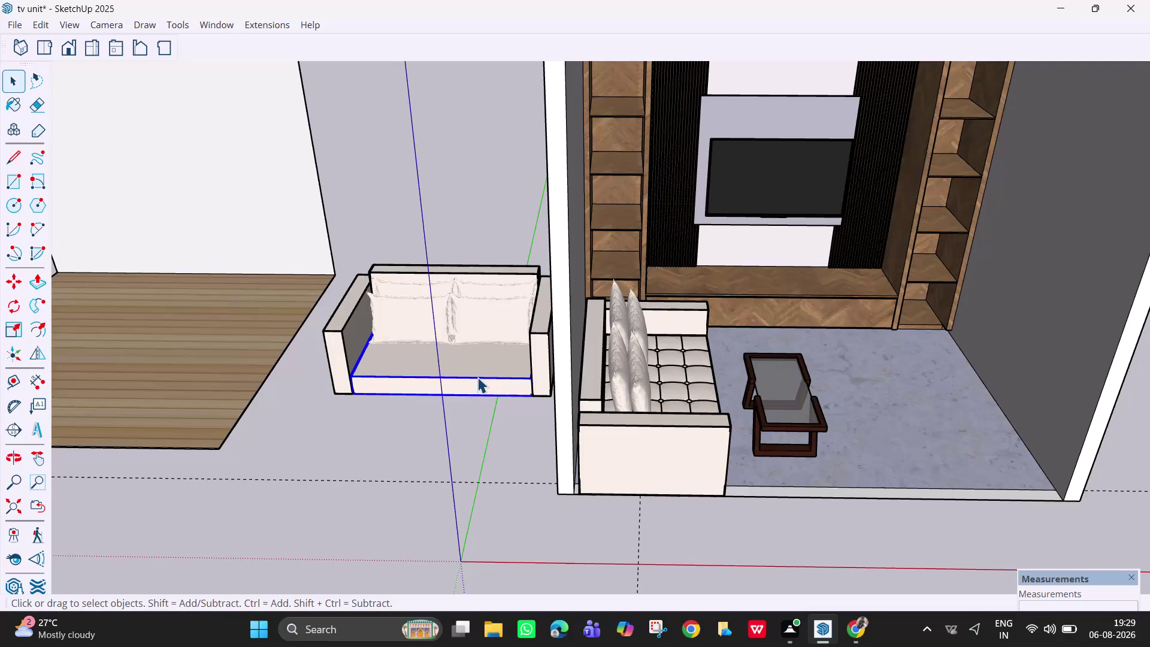
Select the whole loose loveseat group sitting outside the room.
scroll(down, 3)
middle_drag(470, 409, 502, 439)
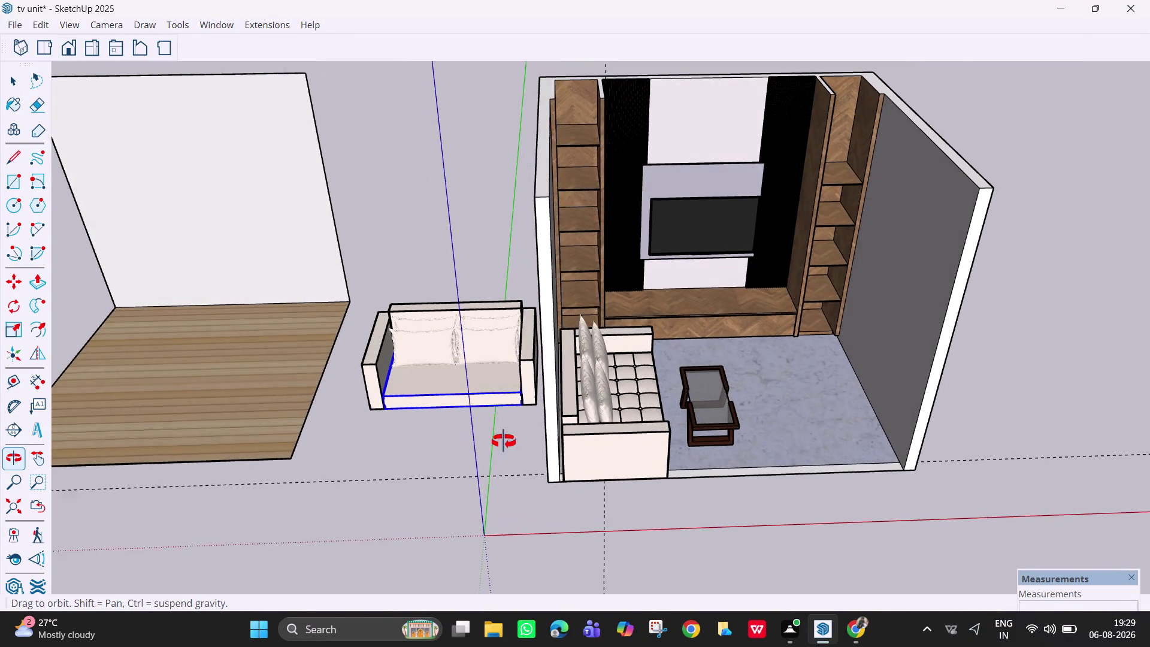
middle_drag(502, 439, 508, 445)
click(518, 435)
drag(527, 435, 365, 253)
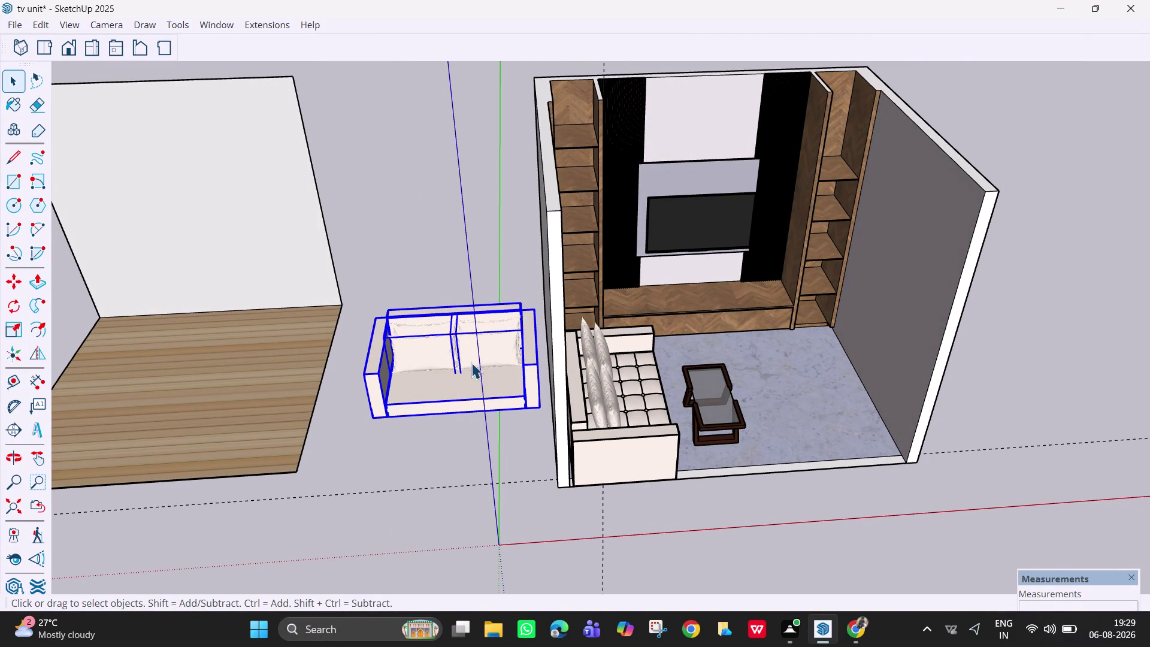
right_click(471, 360)
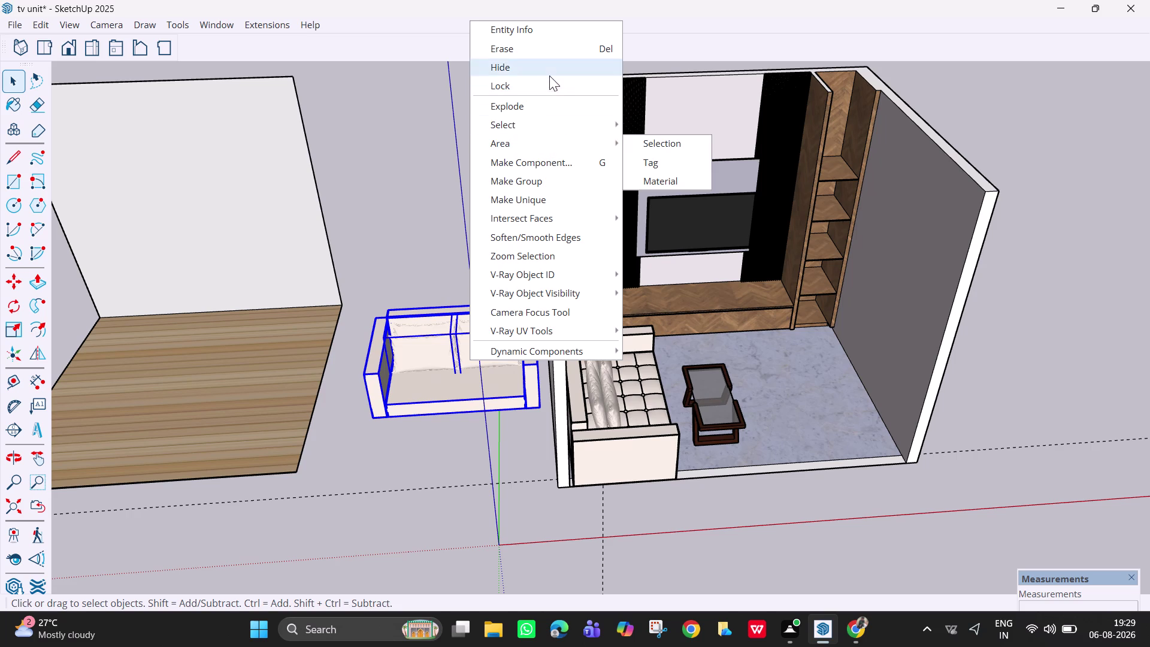
click(533, 183)
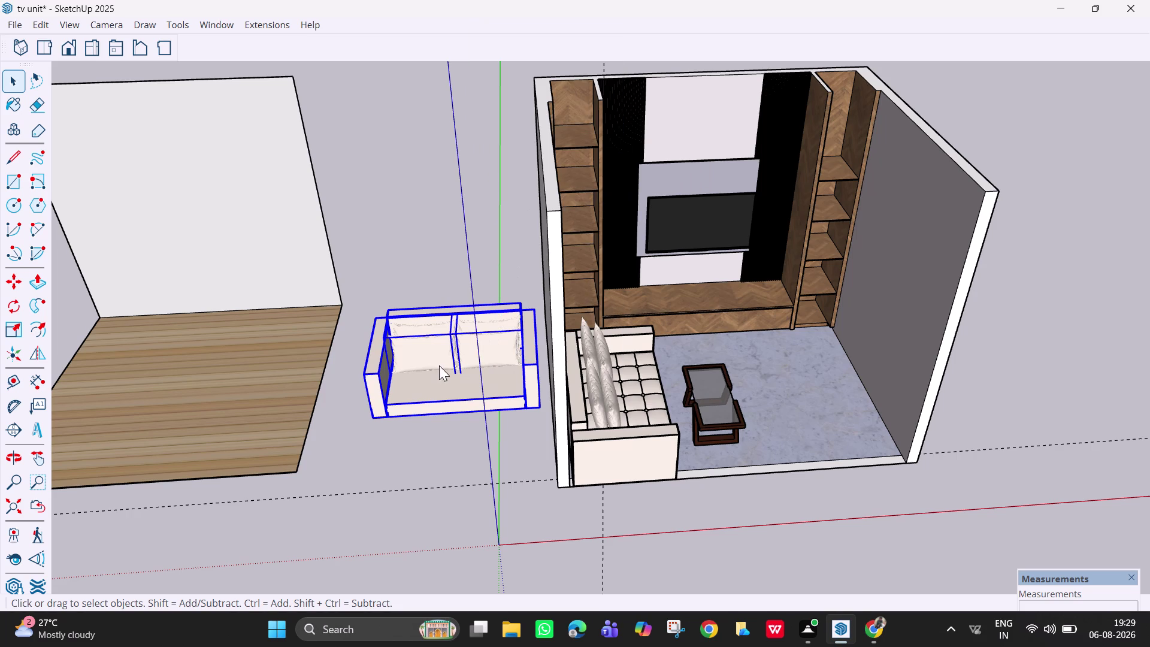
Move the selected loveseat to the front of the room model.
middle_drag(445, 381, 597, 403)
scroll(down, 3)
middle_drag(353, 413, 684, 356)
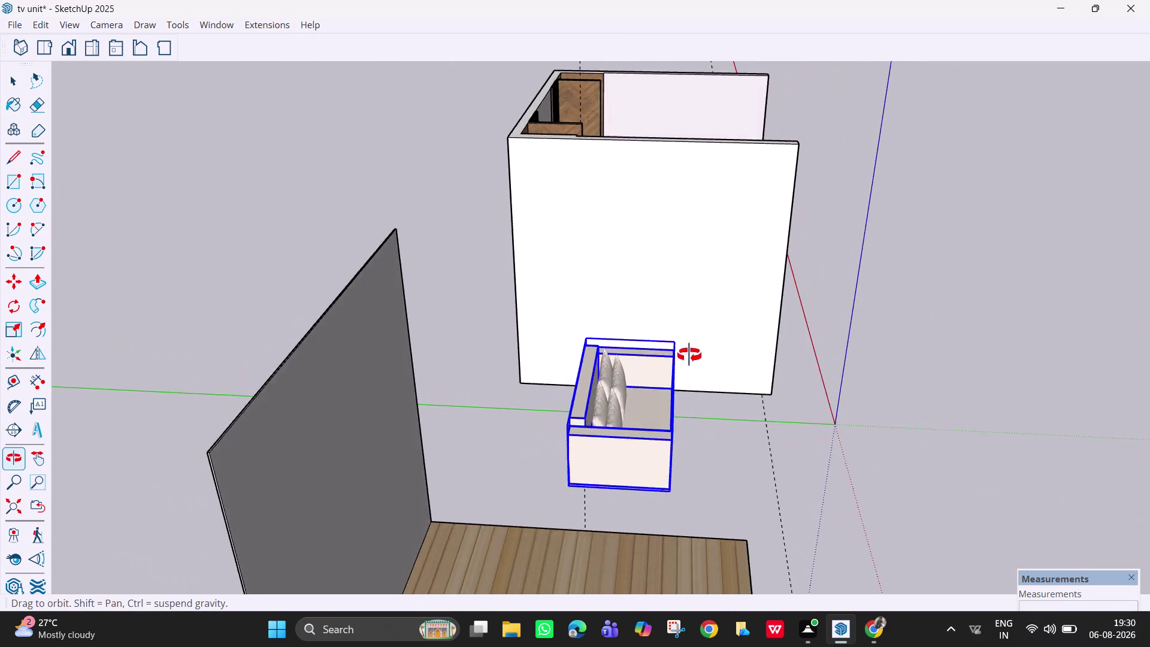
middle_drag(684, 355, 68, 396)
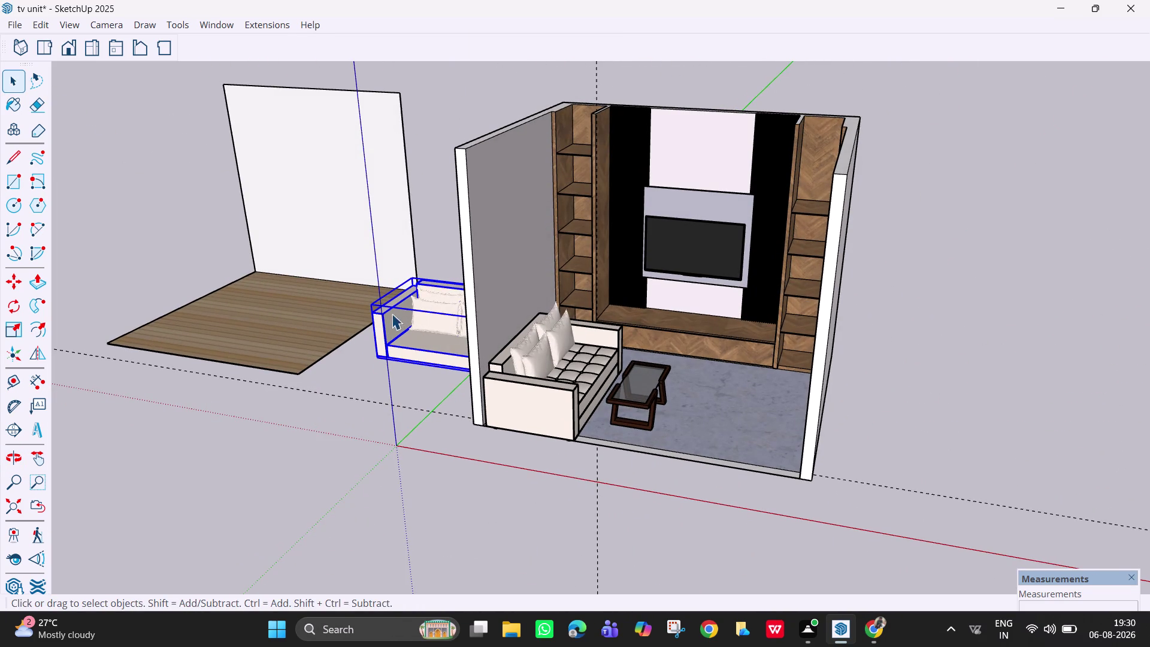
key(m)
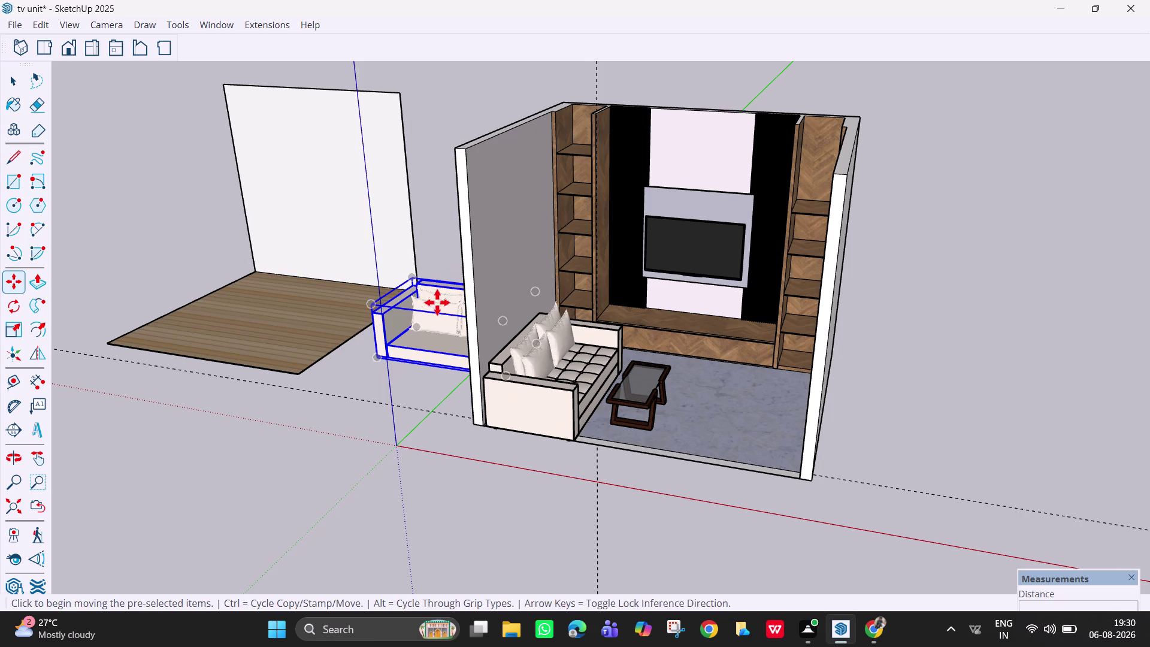
click(436, 316)
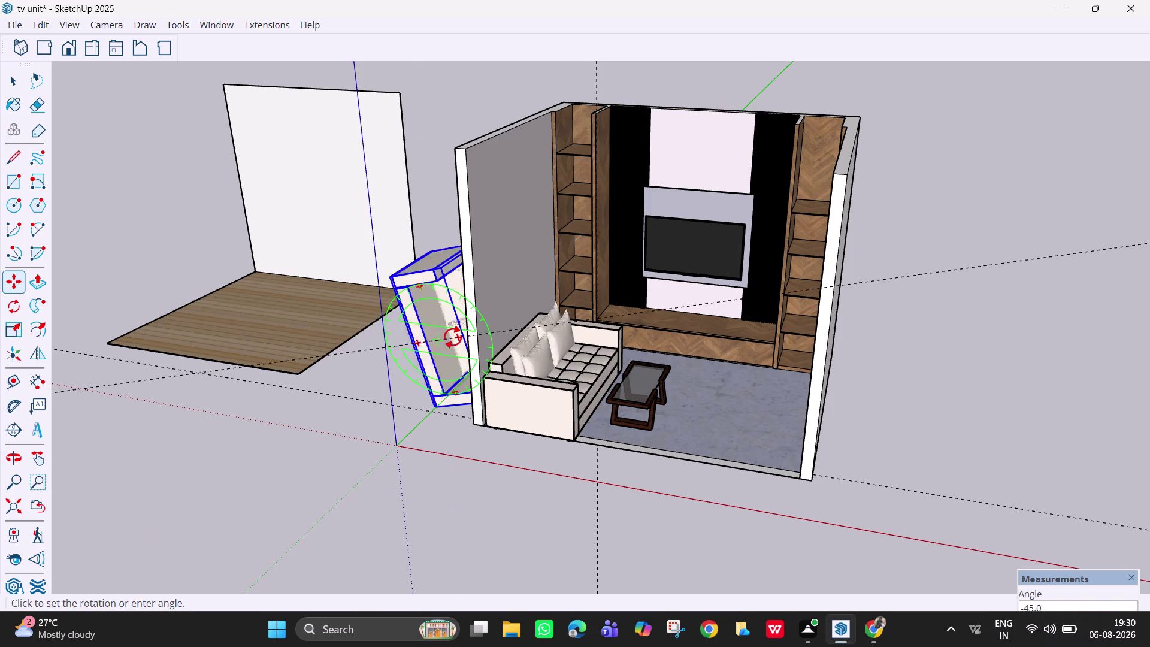
key(Escape)
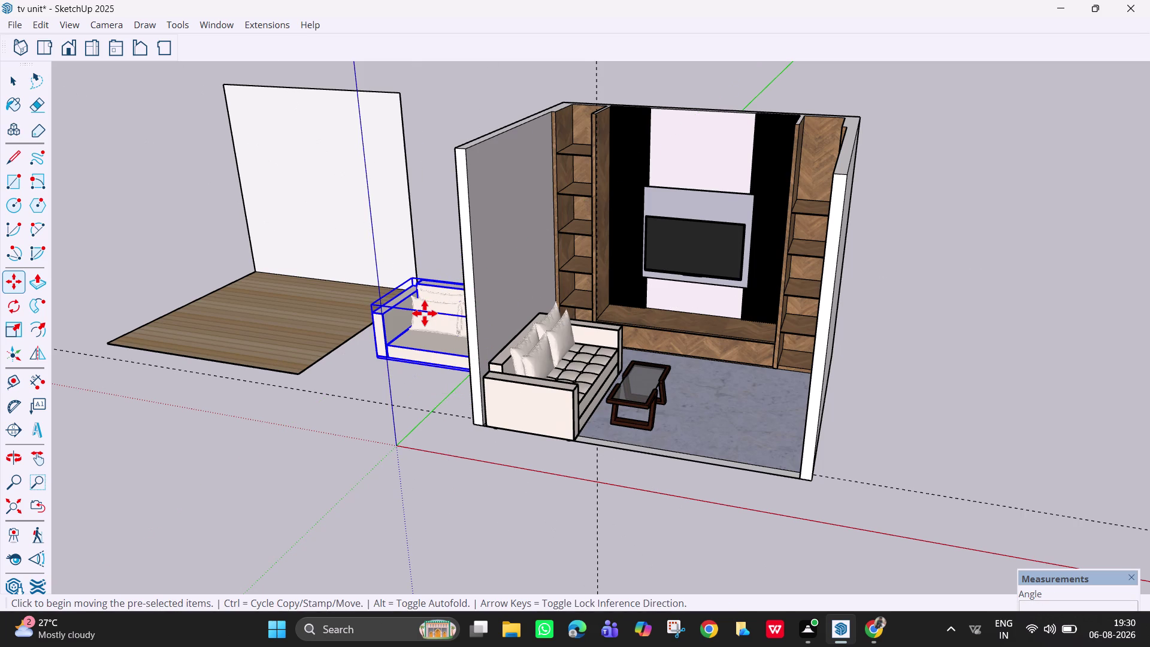
click(424, 346)
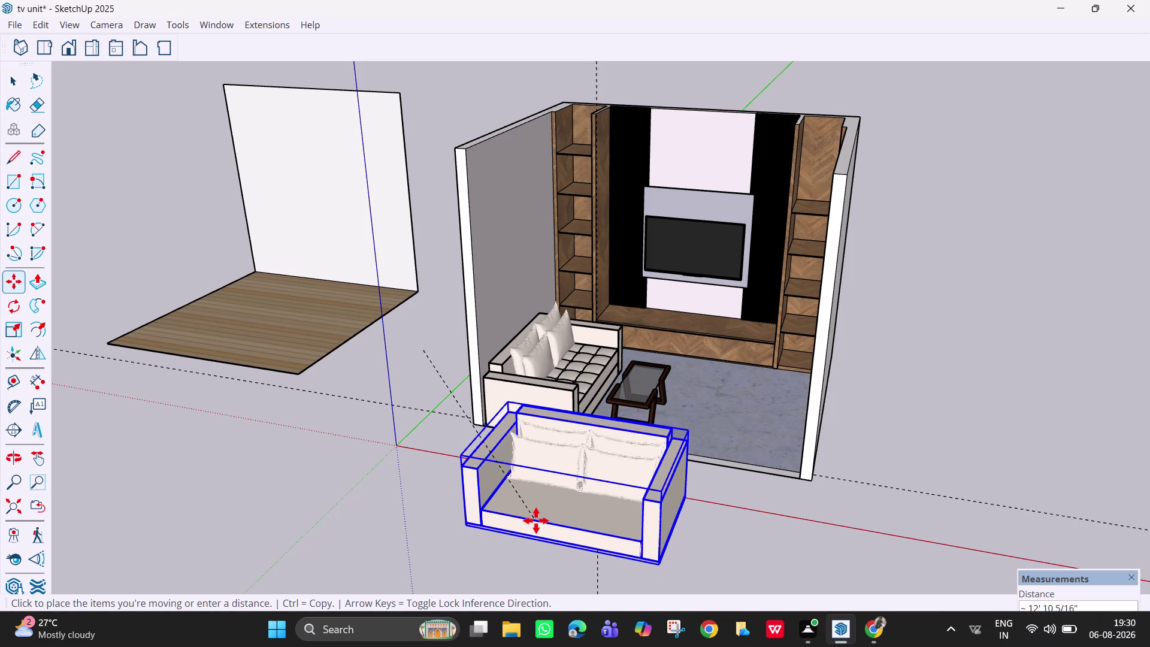
drag(557, 509, 578, 490)
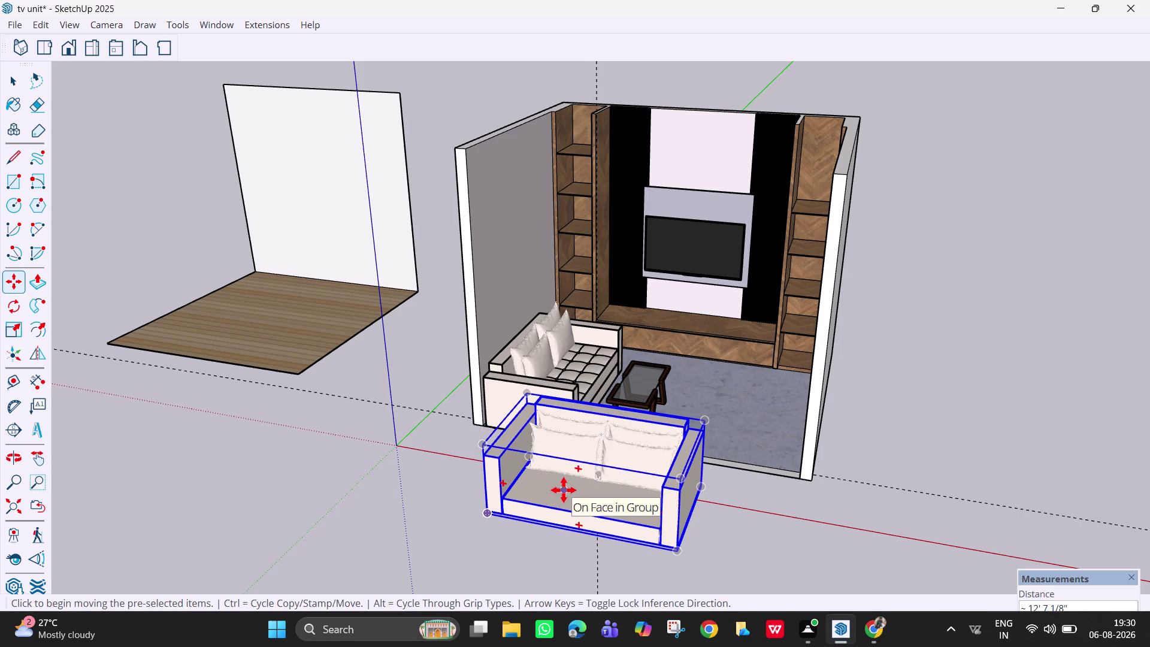
Rotate the loveseat 90° about its corner, locked to the floor plane.
key(q)
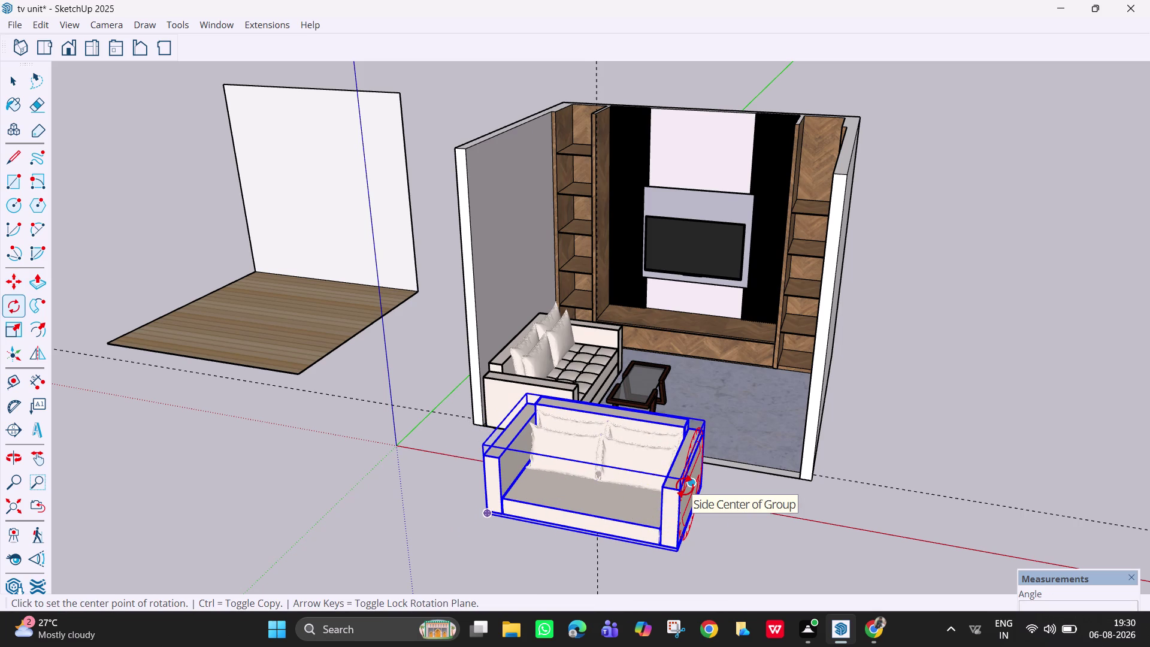
key(Left)
key(Down)
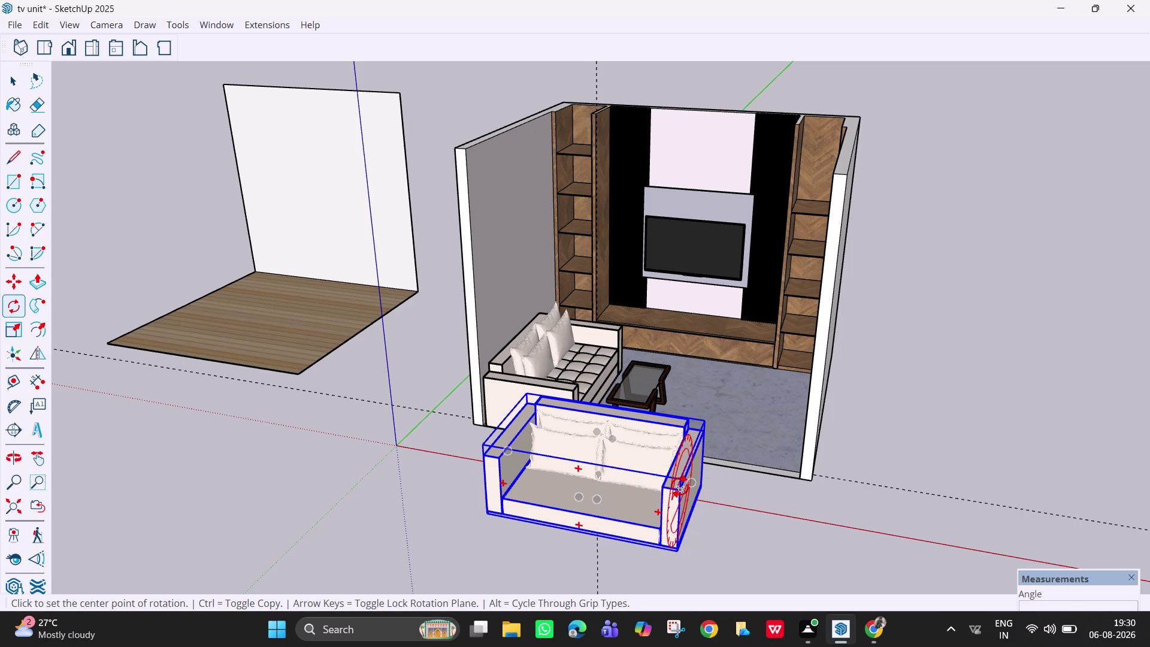
key(Up)
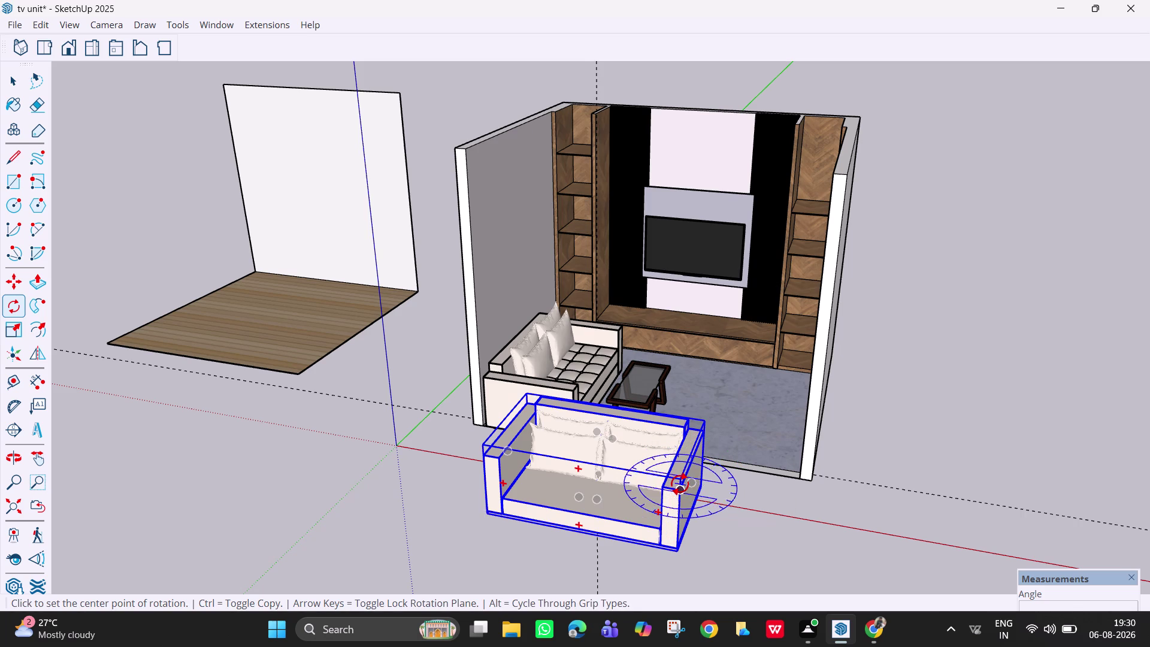
click(680, 484)
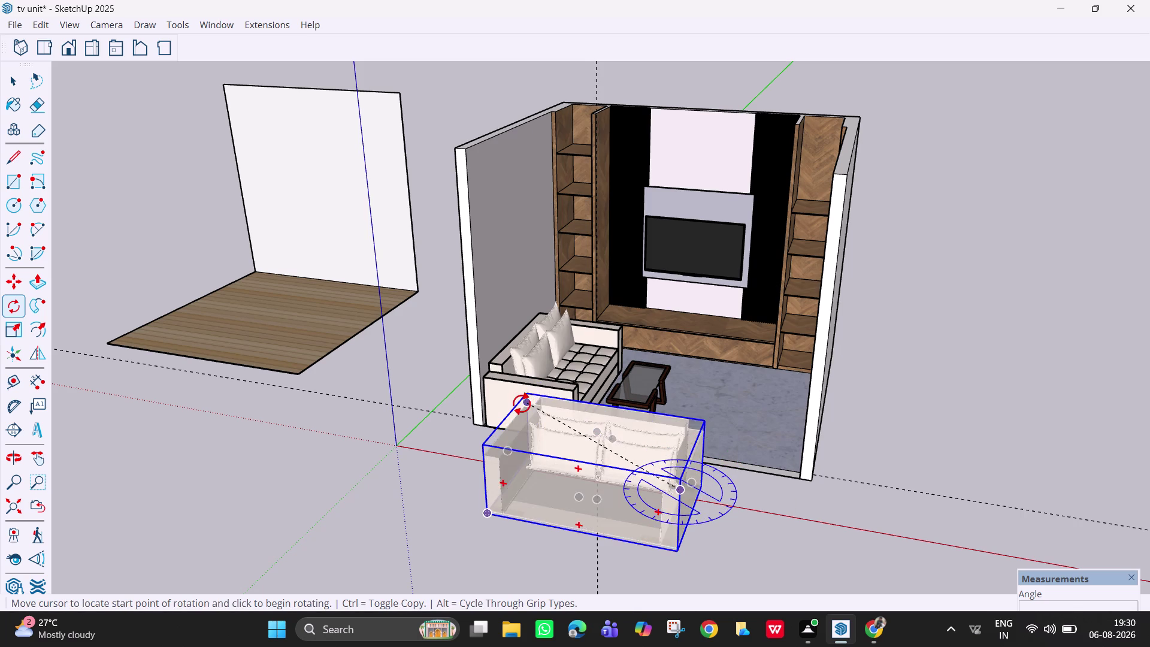
click(526, 399)
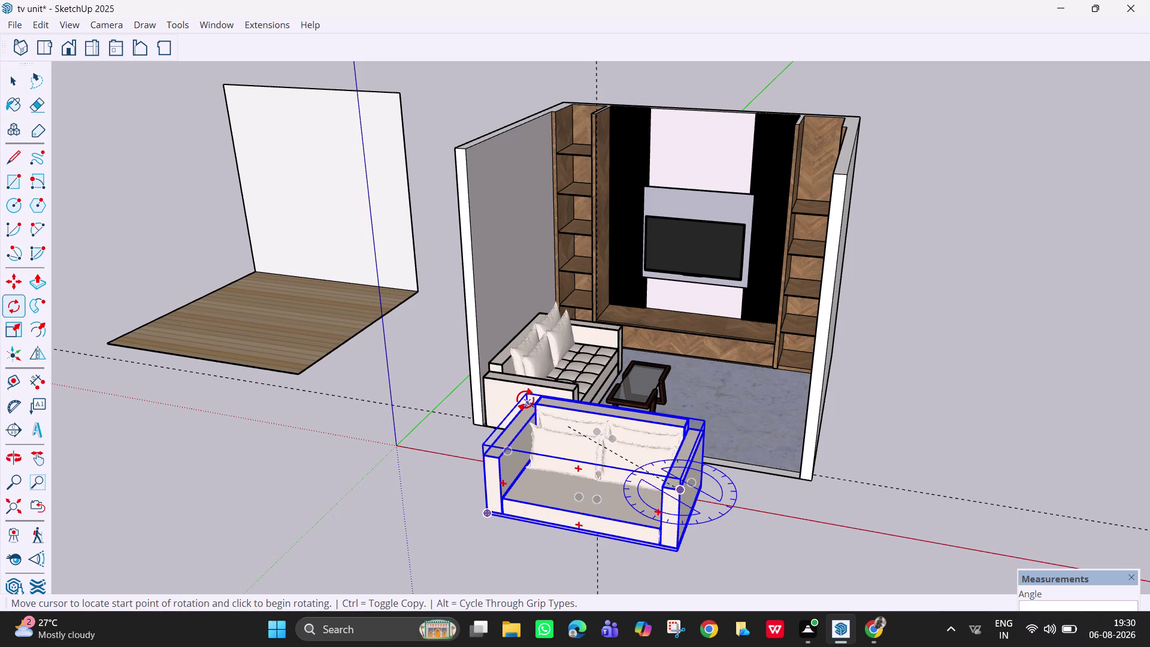
text(90)
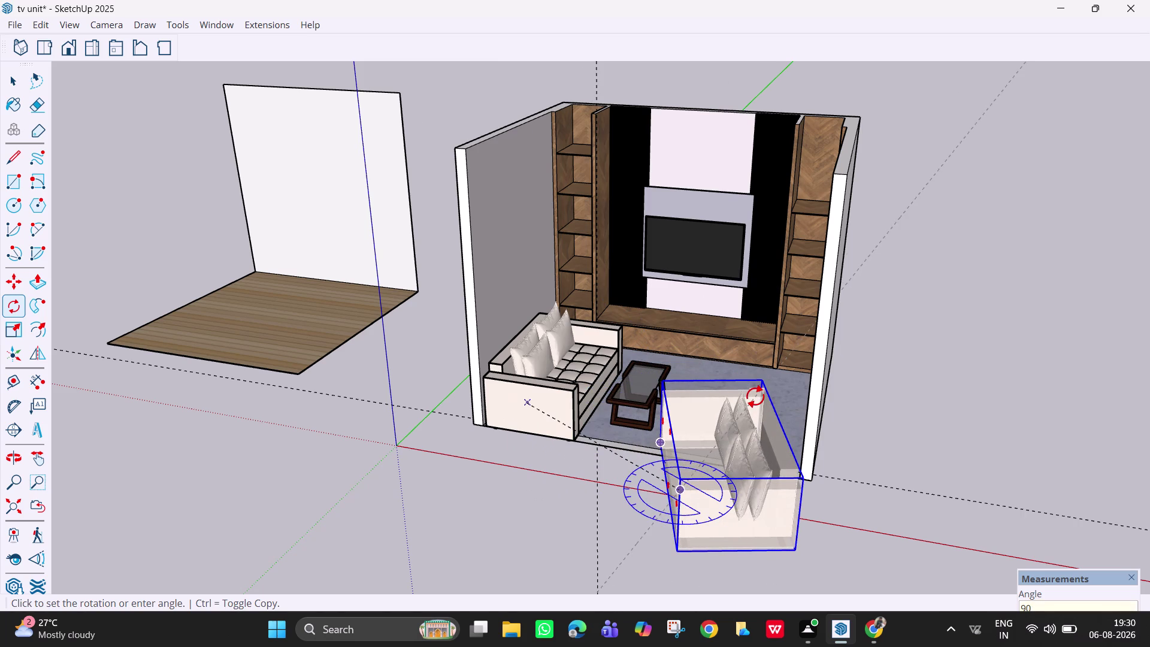
key(Return)
scroll(down, 3)
middle_drag(790, 443, 840, 470)
key(Escape)
middle_drag(757, 436, 785, 537)
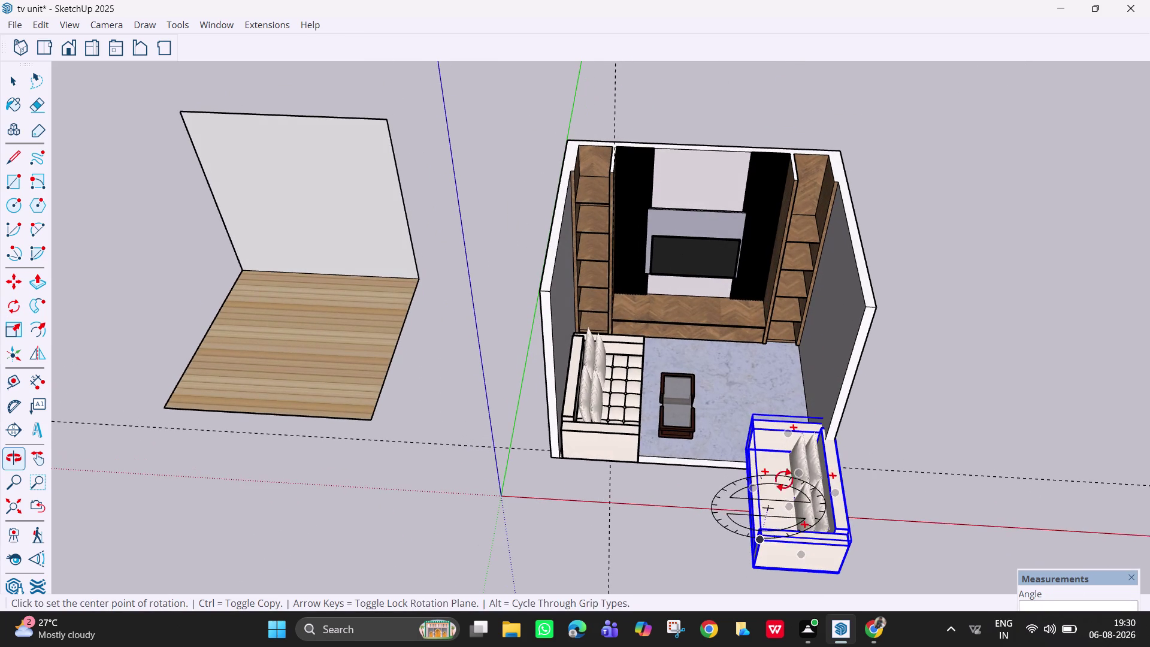
Move the turned loveseat inside the room near the right wall.
key(space)
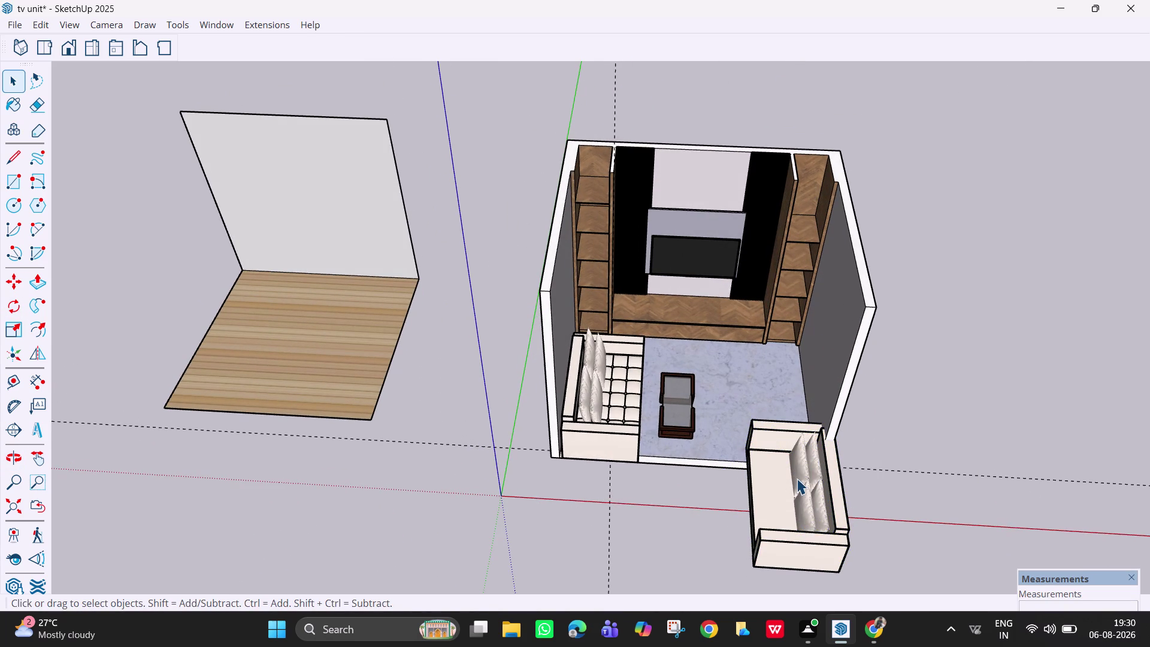
click(797, 478)
key(m)
middle_drag(827, 437, 729, 426)
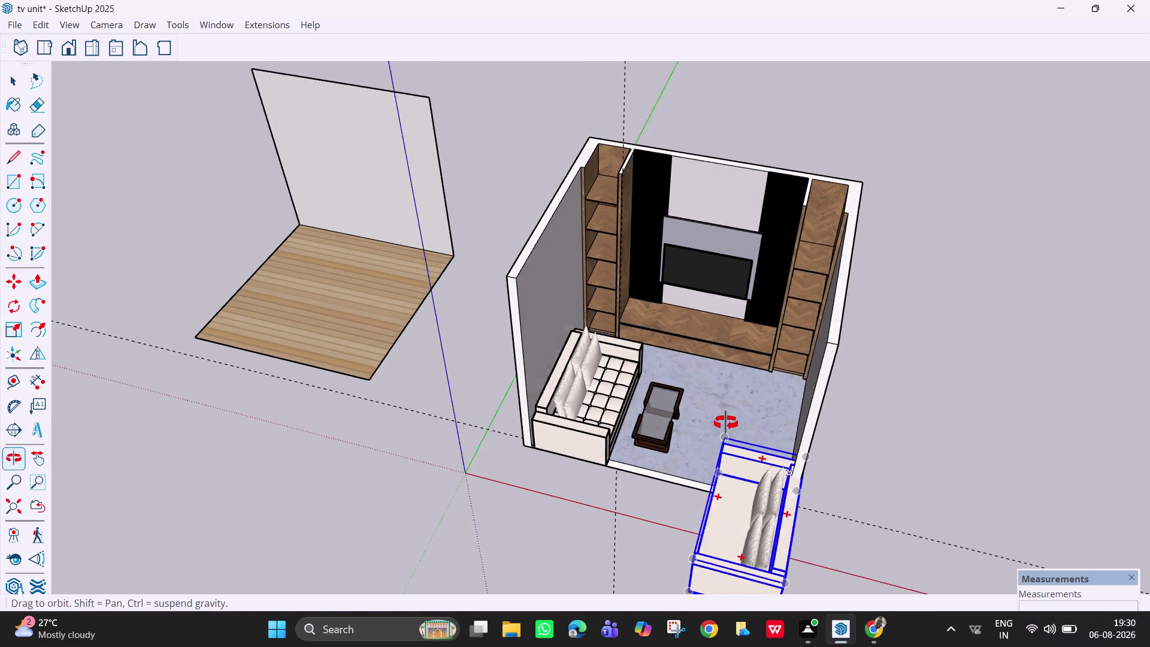
middle_drag(730, 426, 718, 417)
click(793, 464)
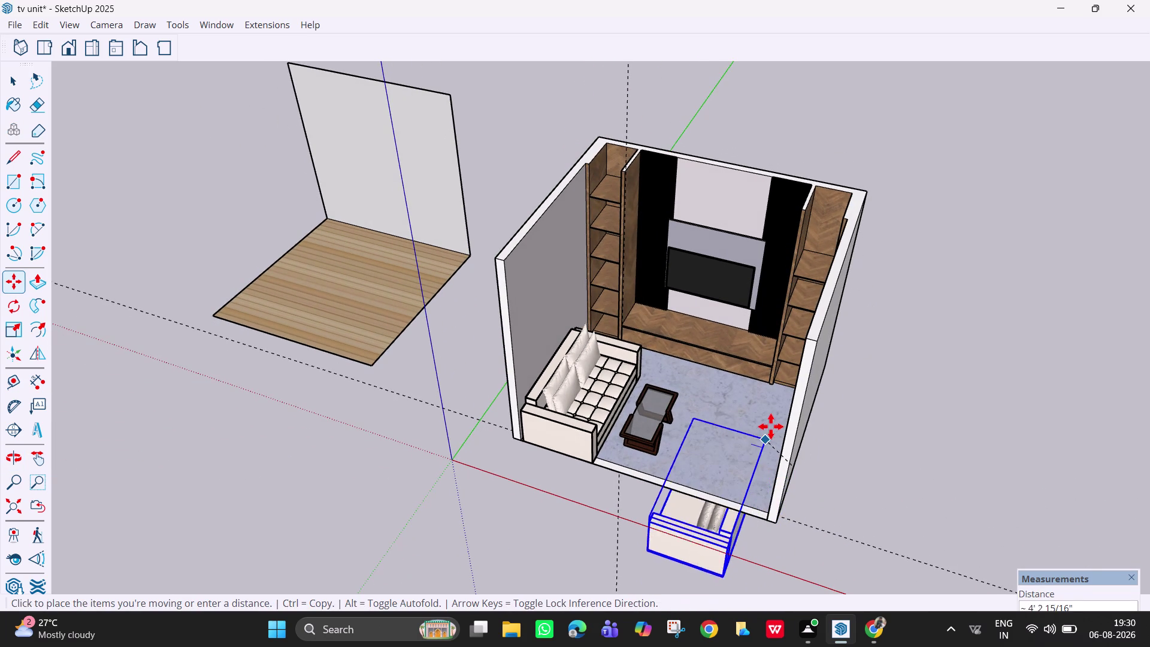
middle_drag(802, 389, 875, 407)
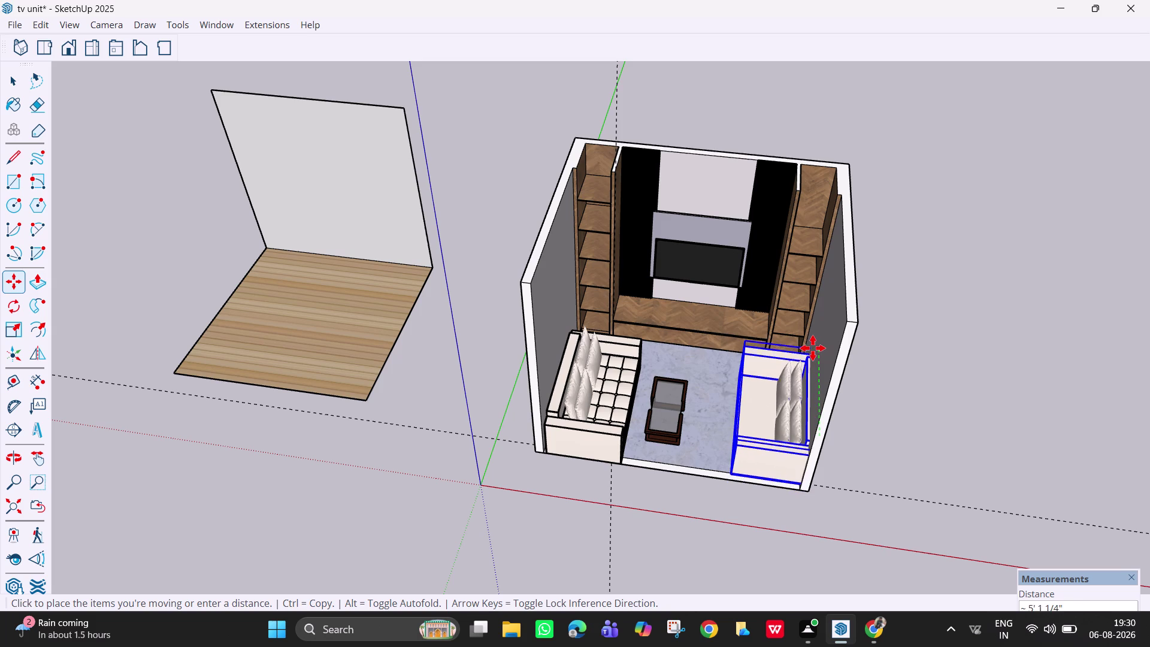
click(813, 348)
Nudge the loveseat snug against the right wall and check its placement.
scroll(up, 3)
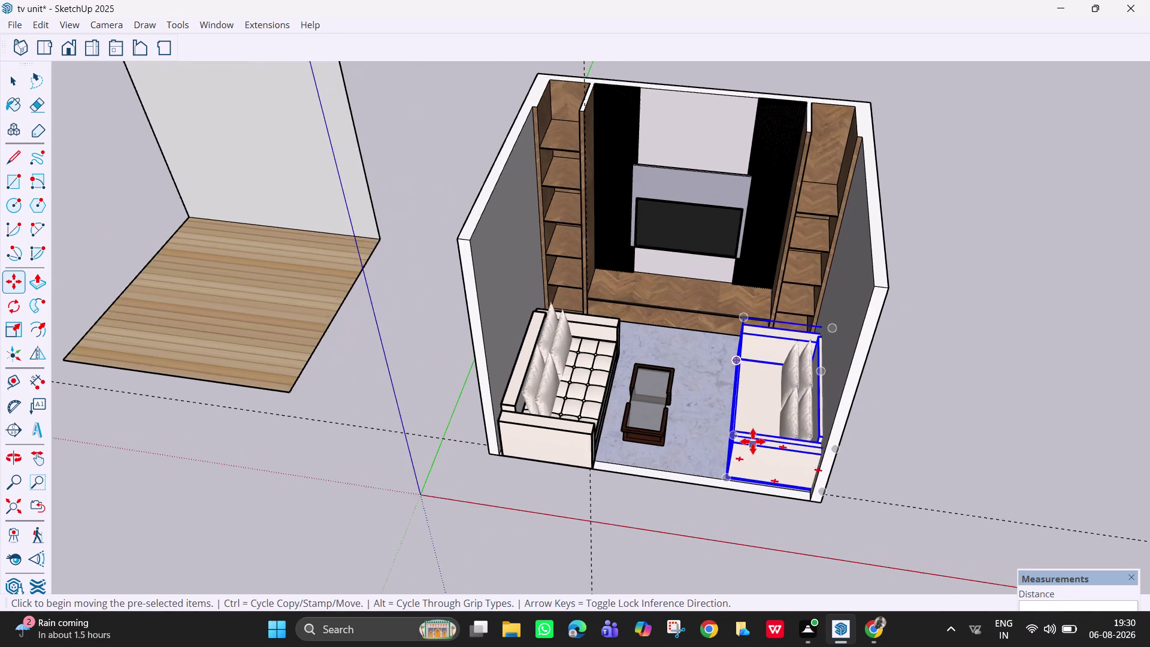
scroll(up, 3)
scroll(up, 3)
middle_drag(756, 431, 872, 393)
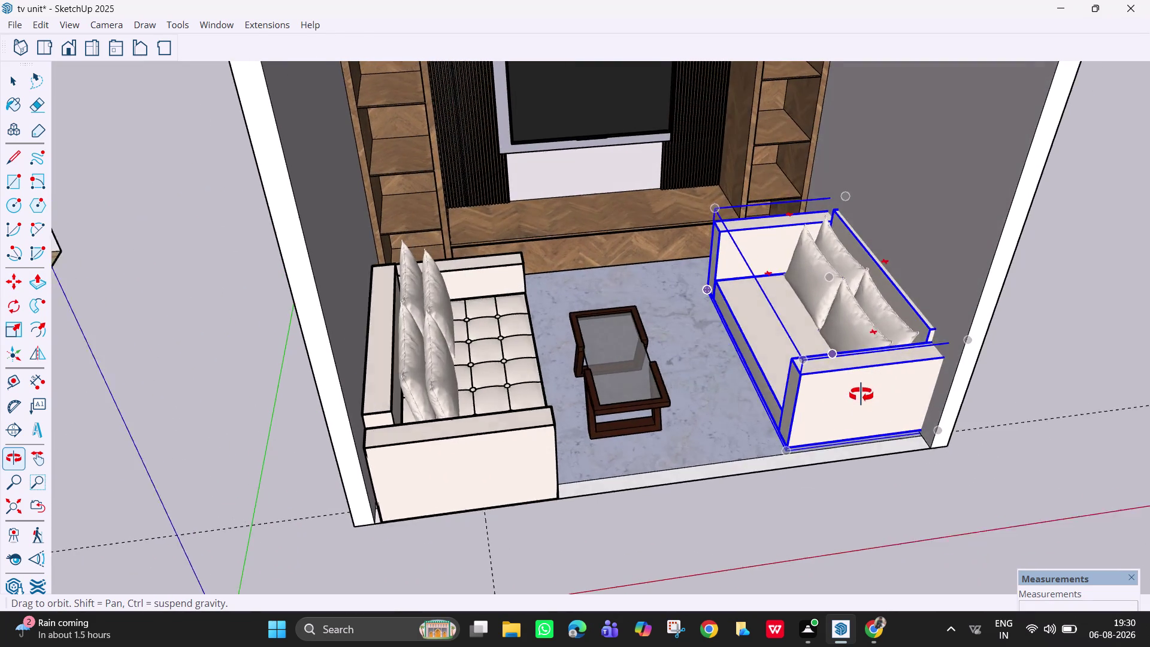
middle_drag(872, 394, 814, 391)
click(947, 387)
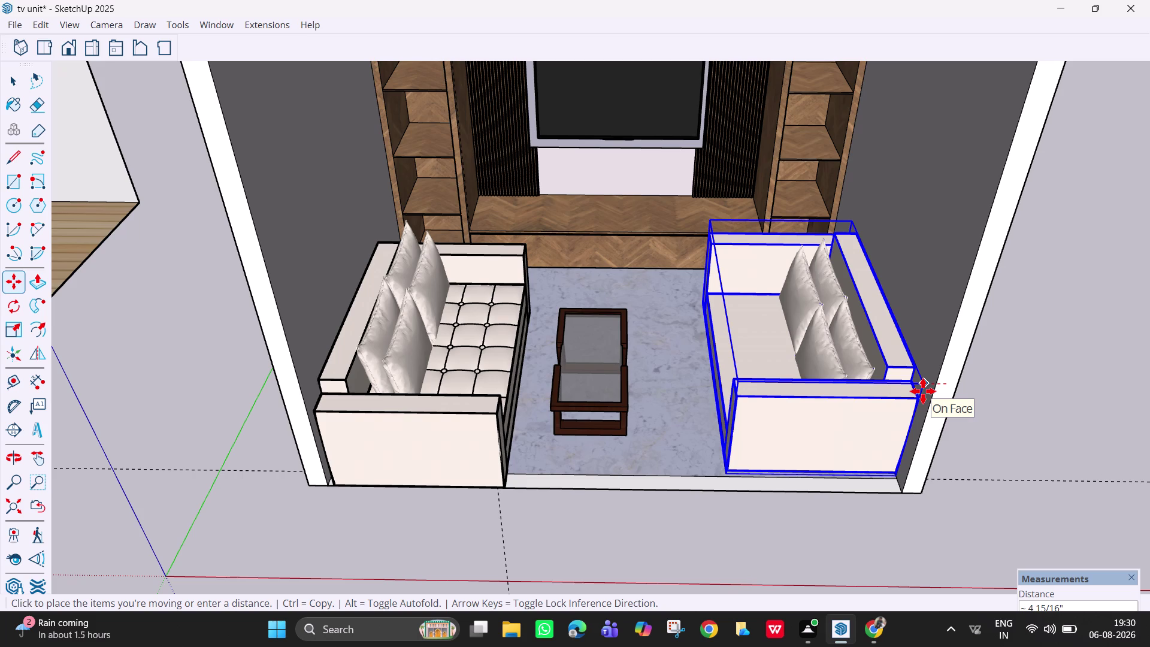
click(917, 378)
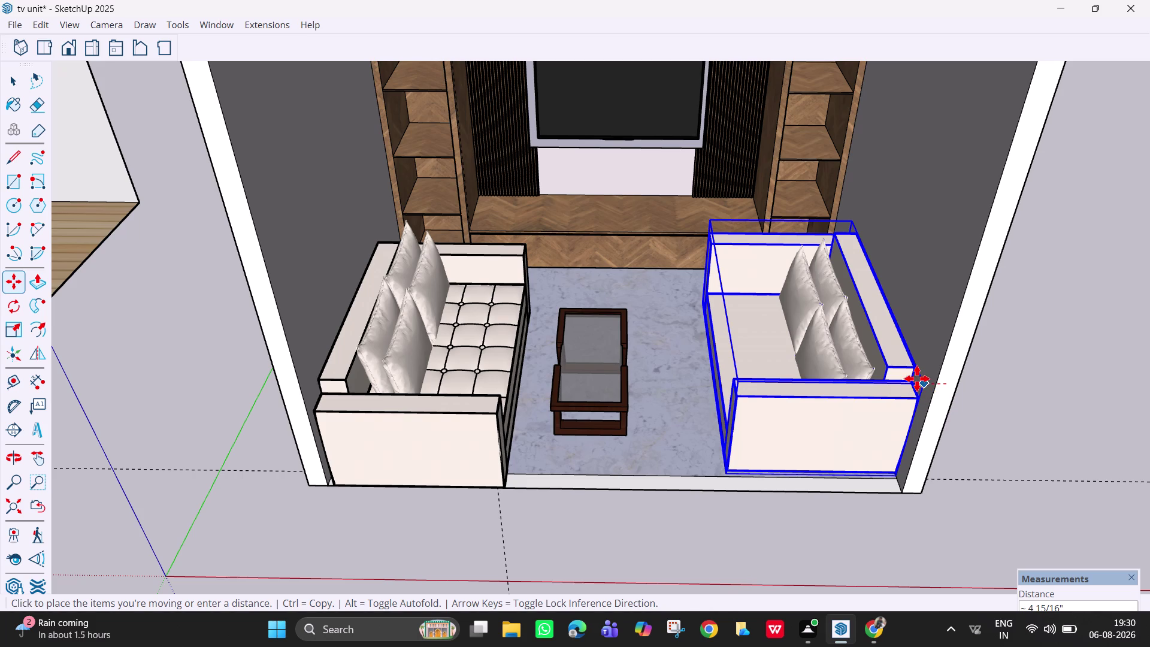
scroll(down, 3)
middle_drag(794, 402, 836, 407)
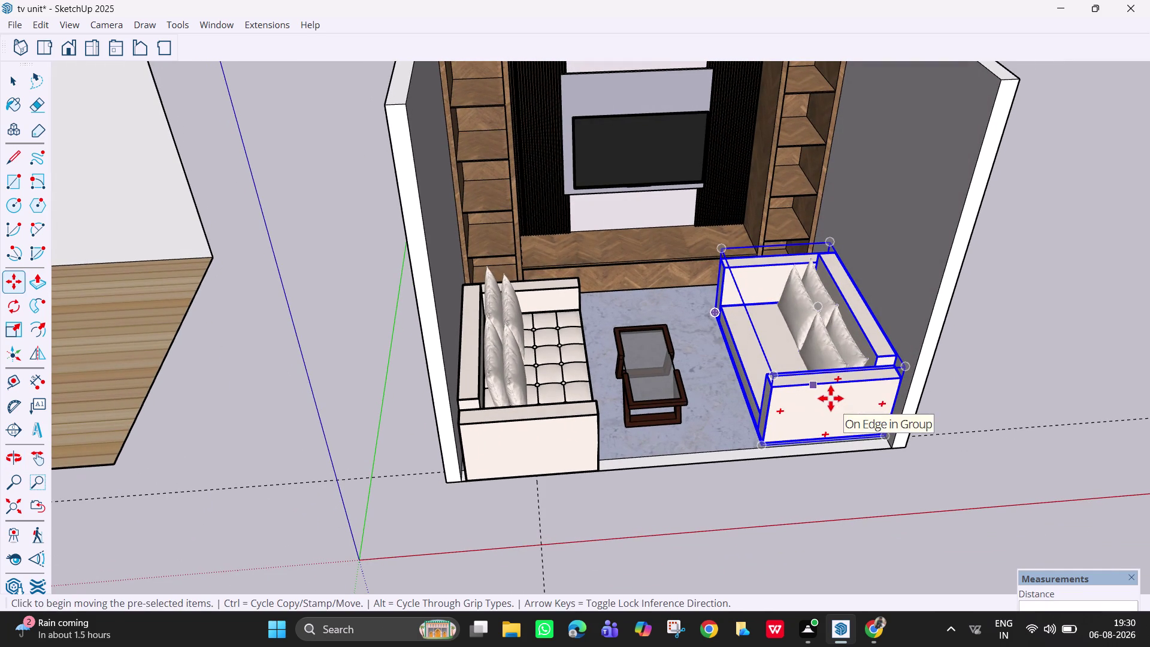
Scale the right sofa down uniformly to about 0.78.
key(s)
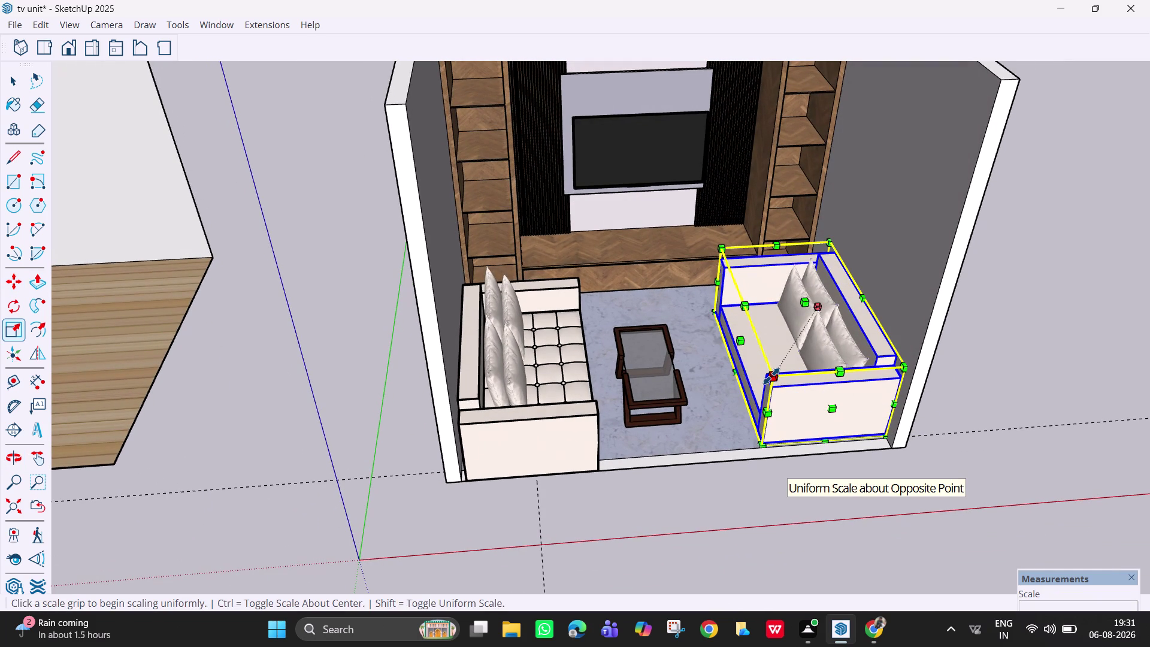
middle_drag(755, 374, 808, 395)
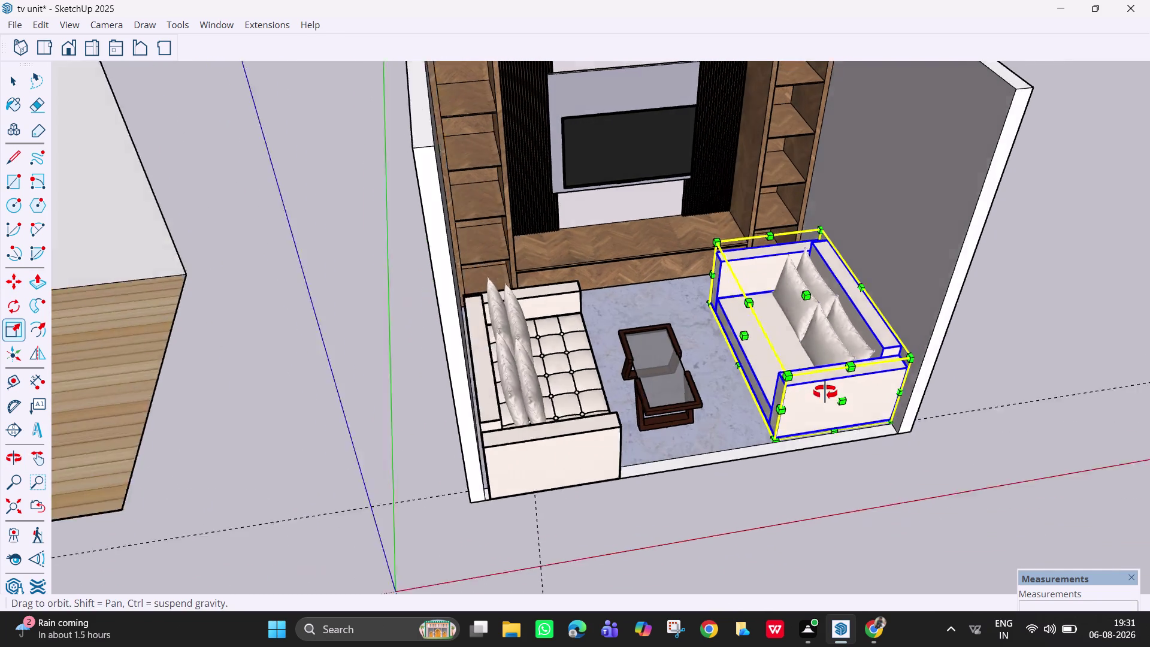
middle_drag(808, 396, 852, 383)
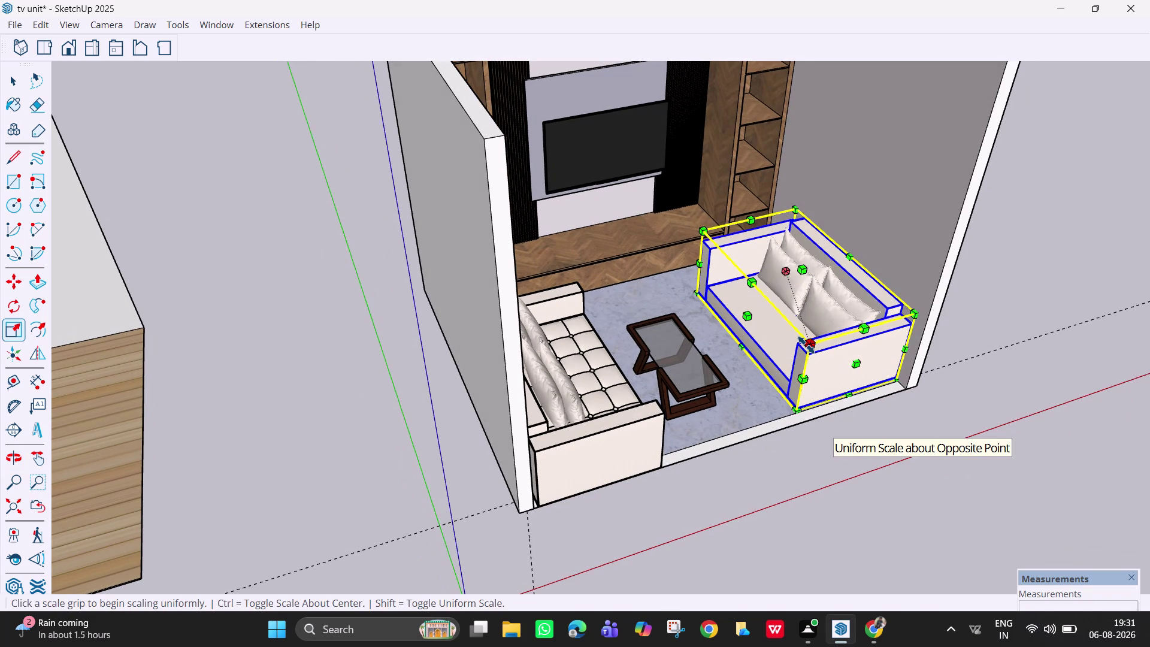
middle_drag(768, 359, 792, 373)
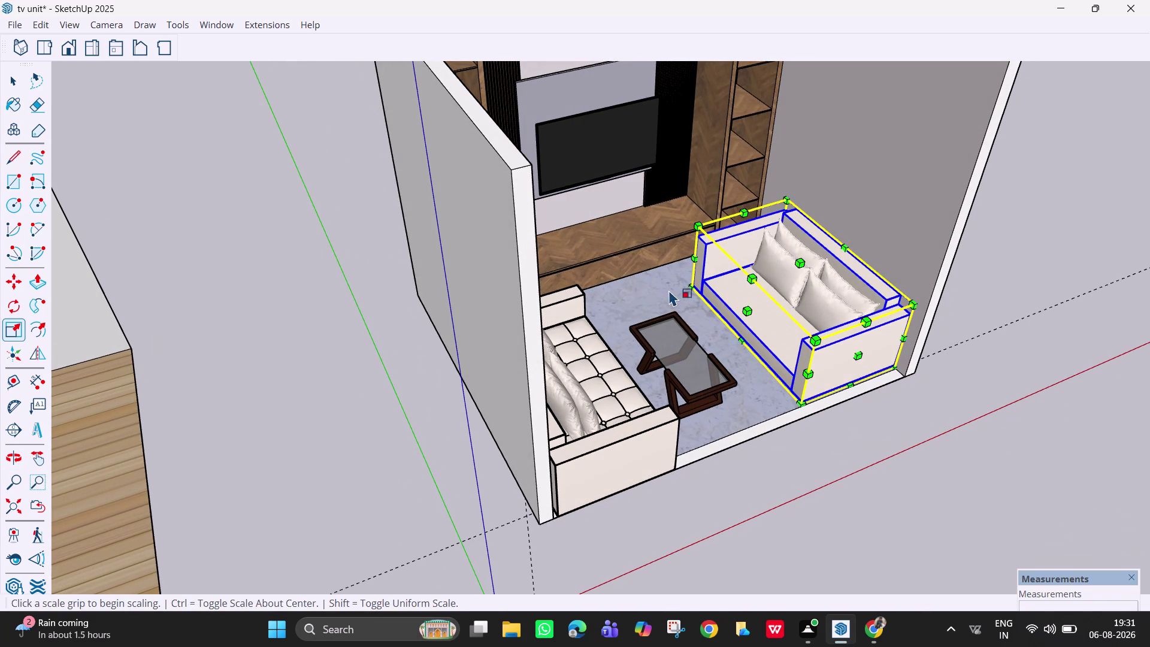
drag(688, 288, 712, 288)
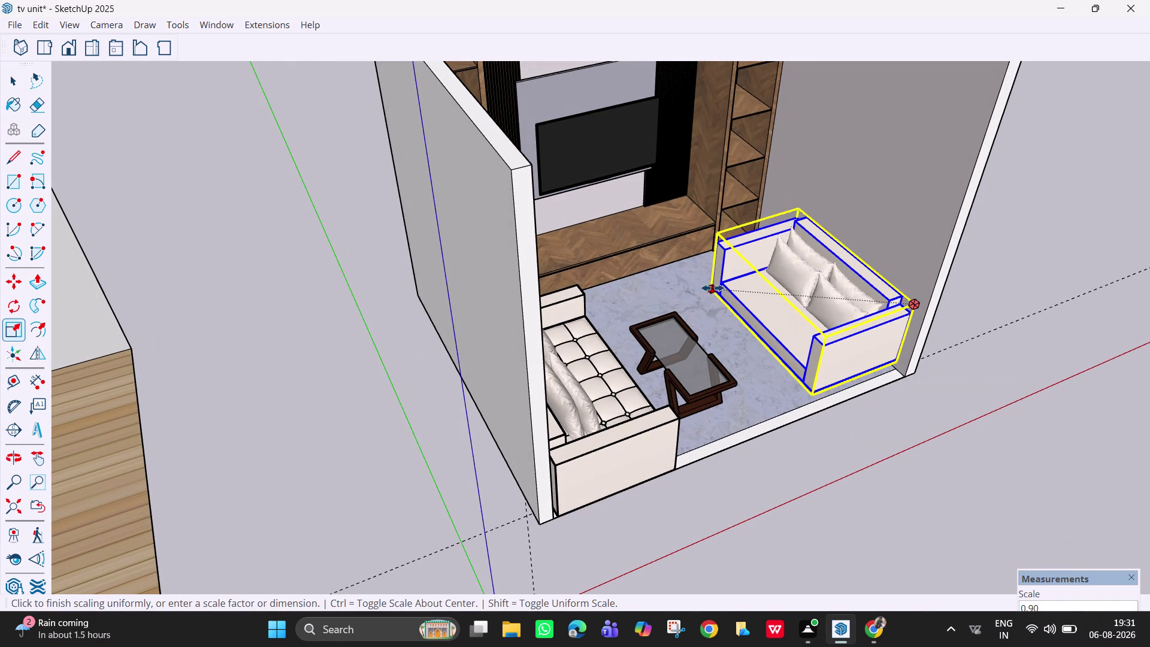
drag(712, 288, 735, 293)
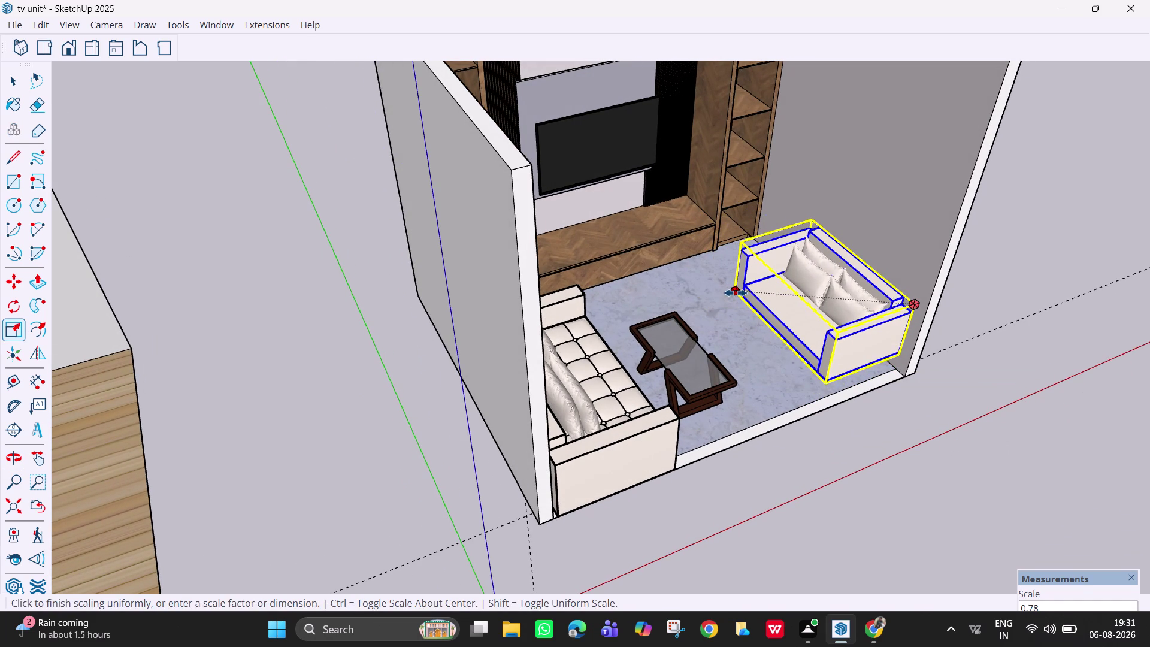
key(space)
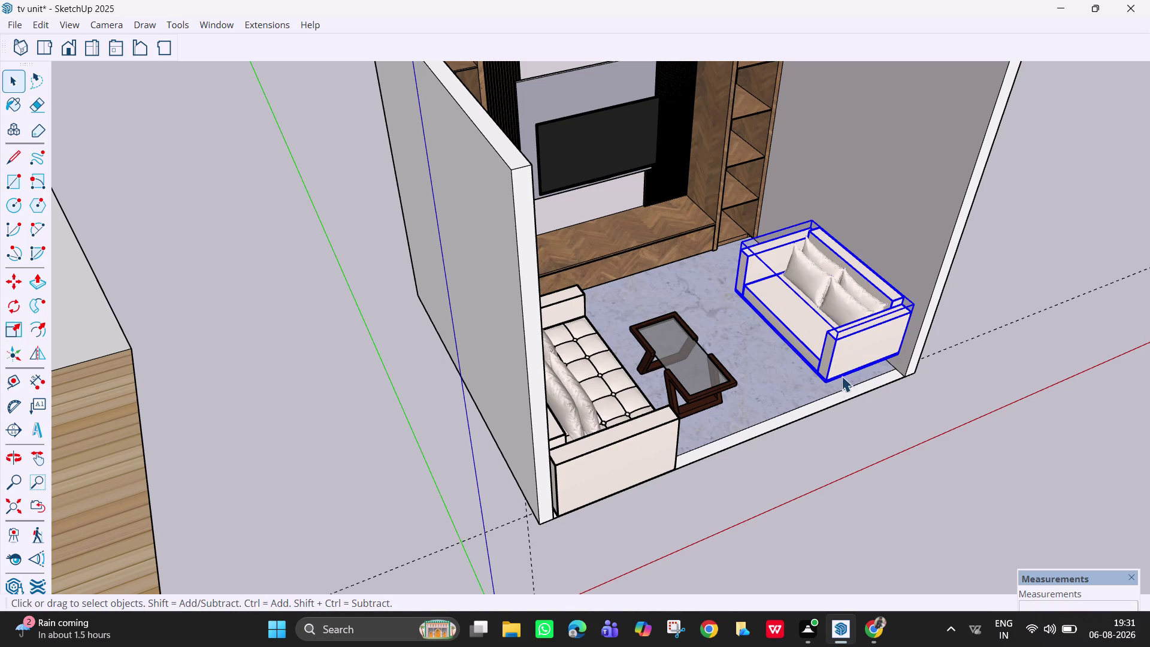
Slide the scaled sofa into the corner against the right wall.
key(m)
drag(871, 360, 877, 363)
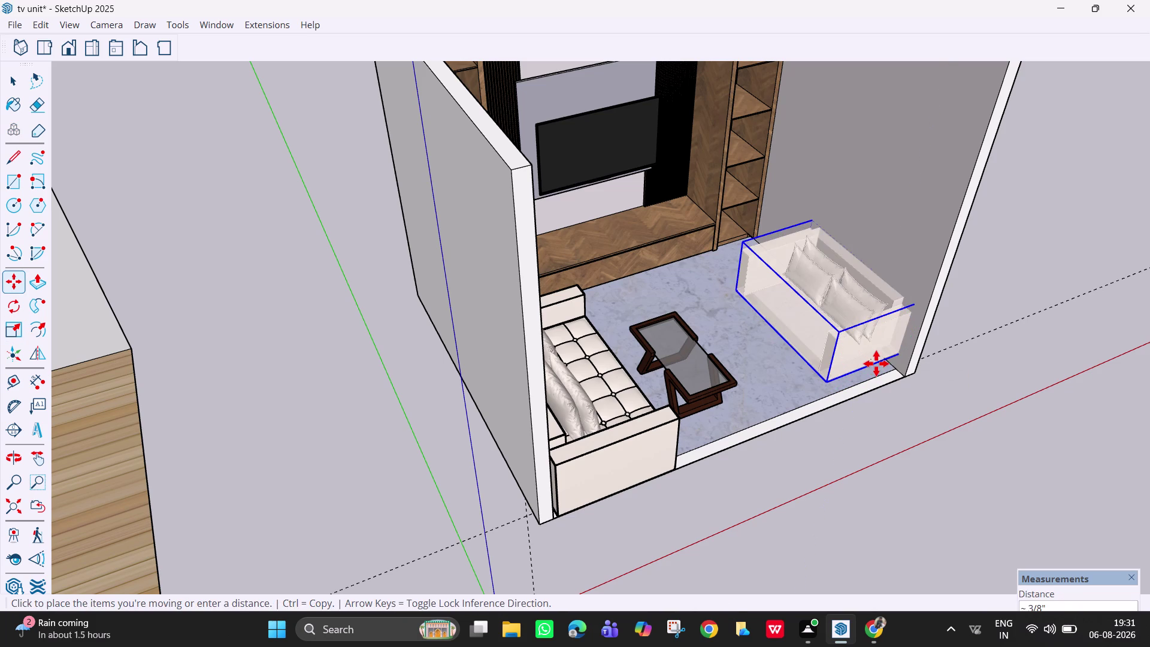
drag(876, 363, 873, 360)
drag(873, 360, 864, 368)
scroll(up, 3)
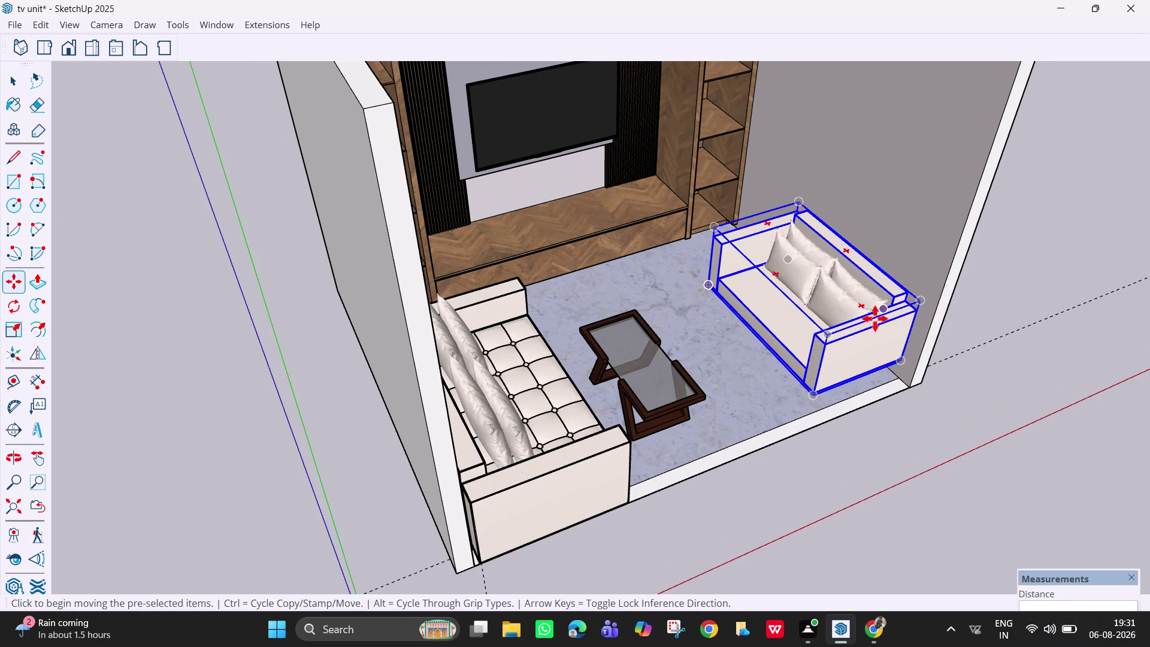
key(Escape)
scroll(up, 3)
middle_drag(881, 430, 698, 463)
Select all parts of the long sofa: armrest, seat, back and the rest.
key(space)
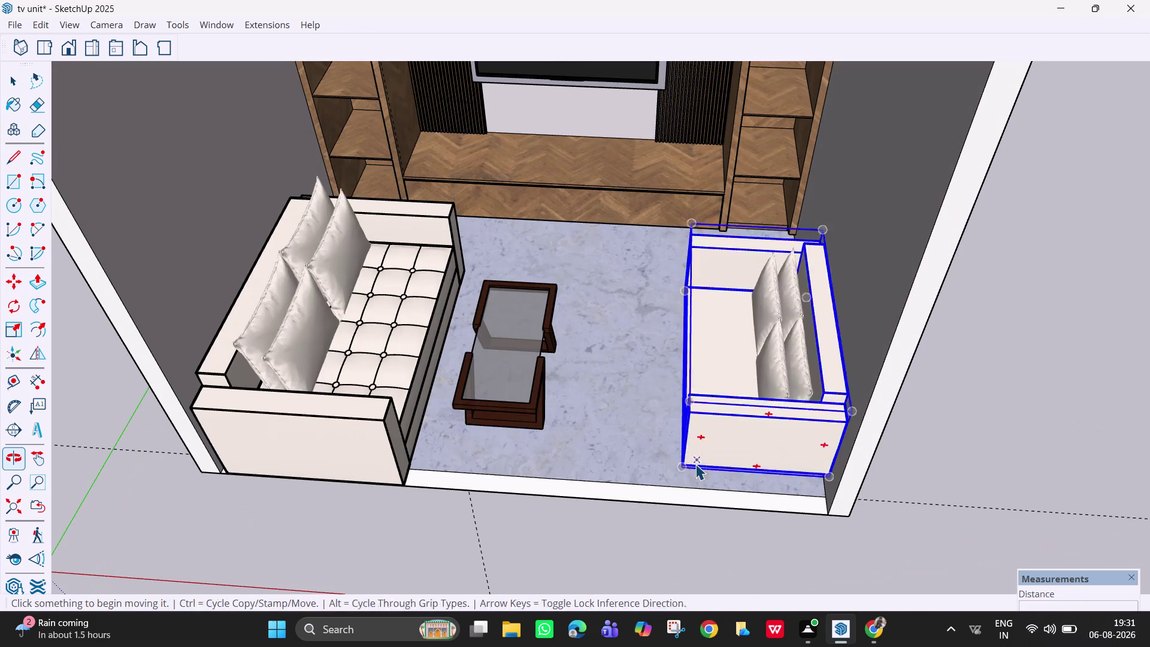
middle_drag(321, 472, 294, 423)
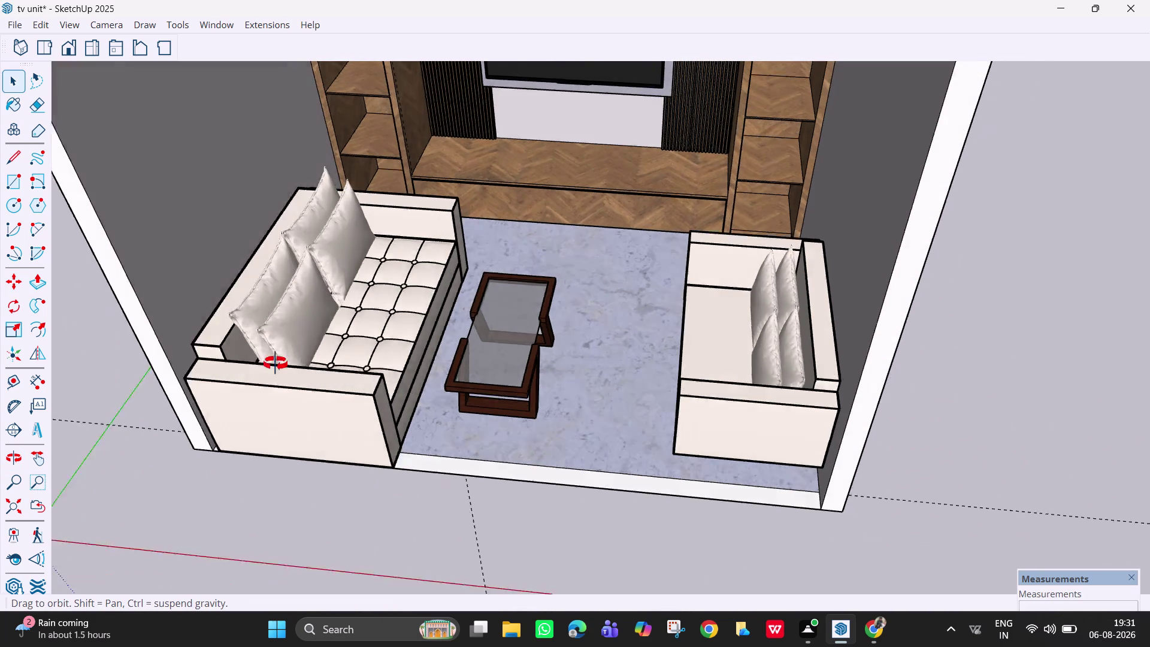
middle_drag(294, 423, 183, 340)
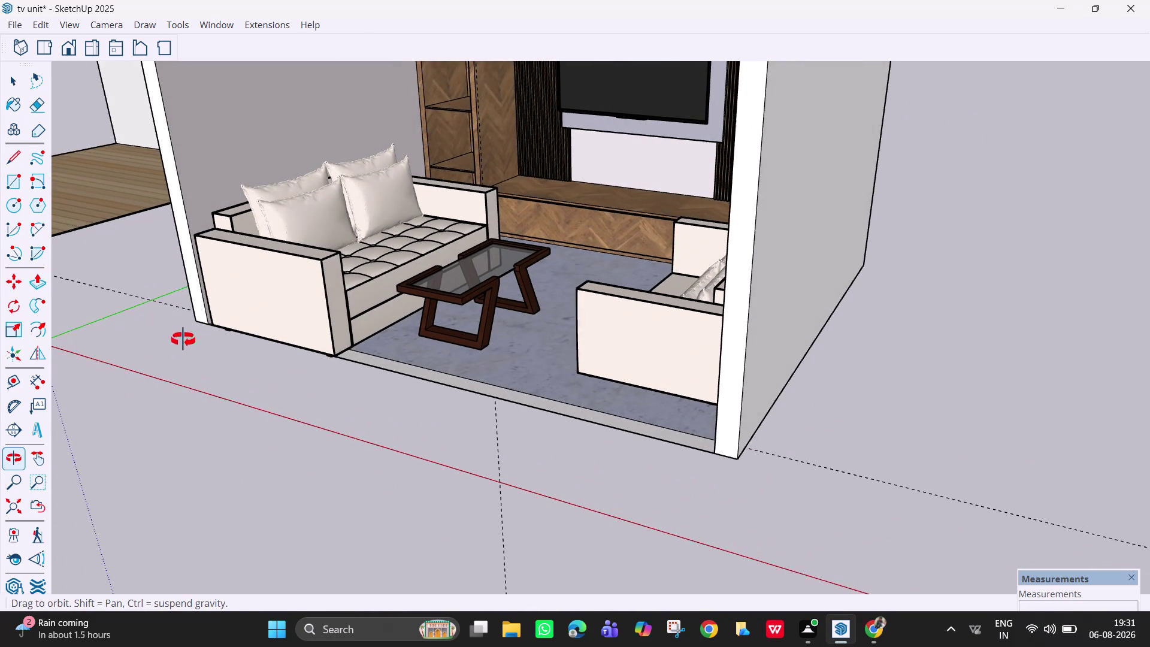
click(303, 329)
click(441, 253)
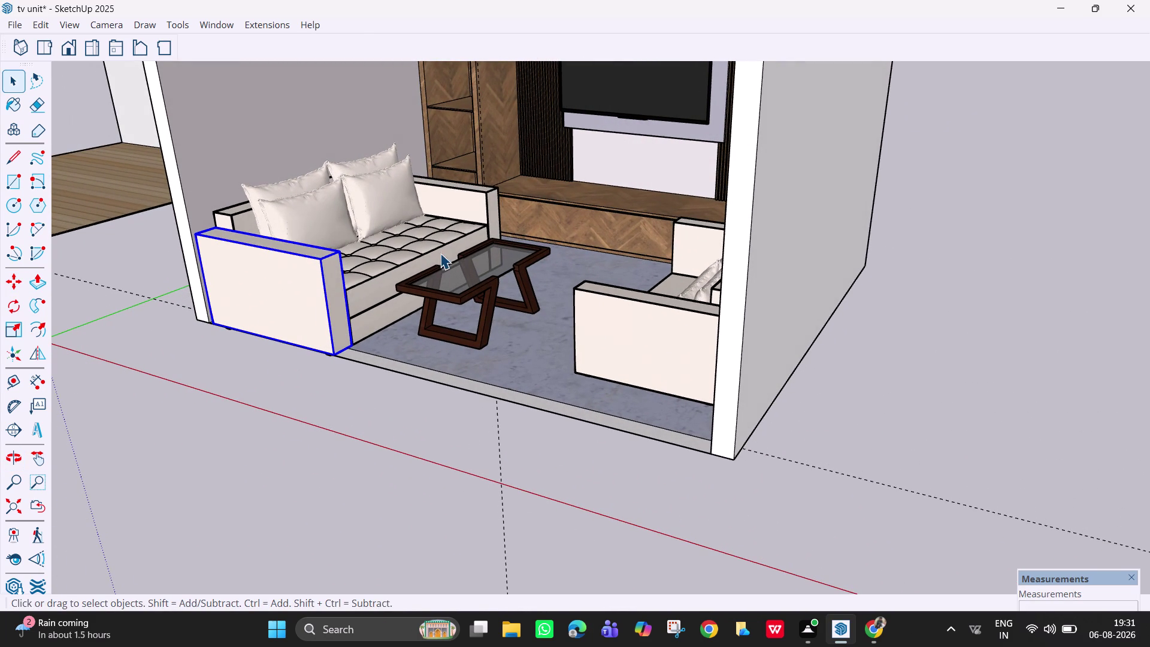
click(299, 277)
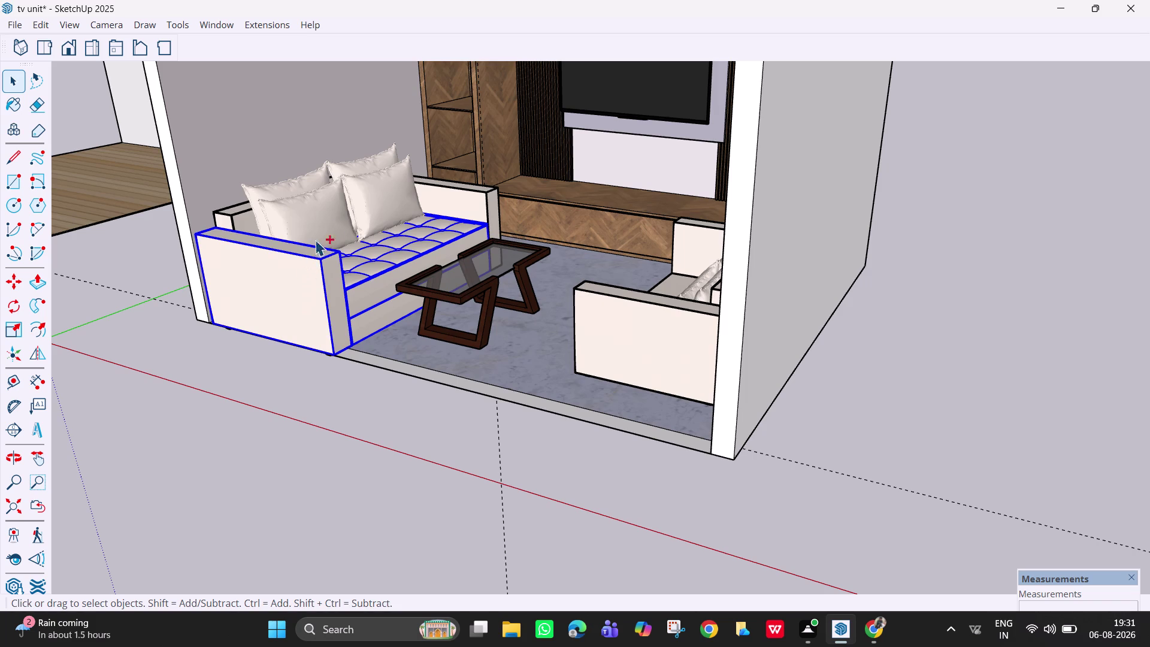
click(348, 205)
click(453, 192)
click(493, 209)
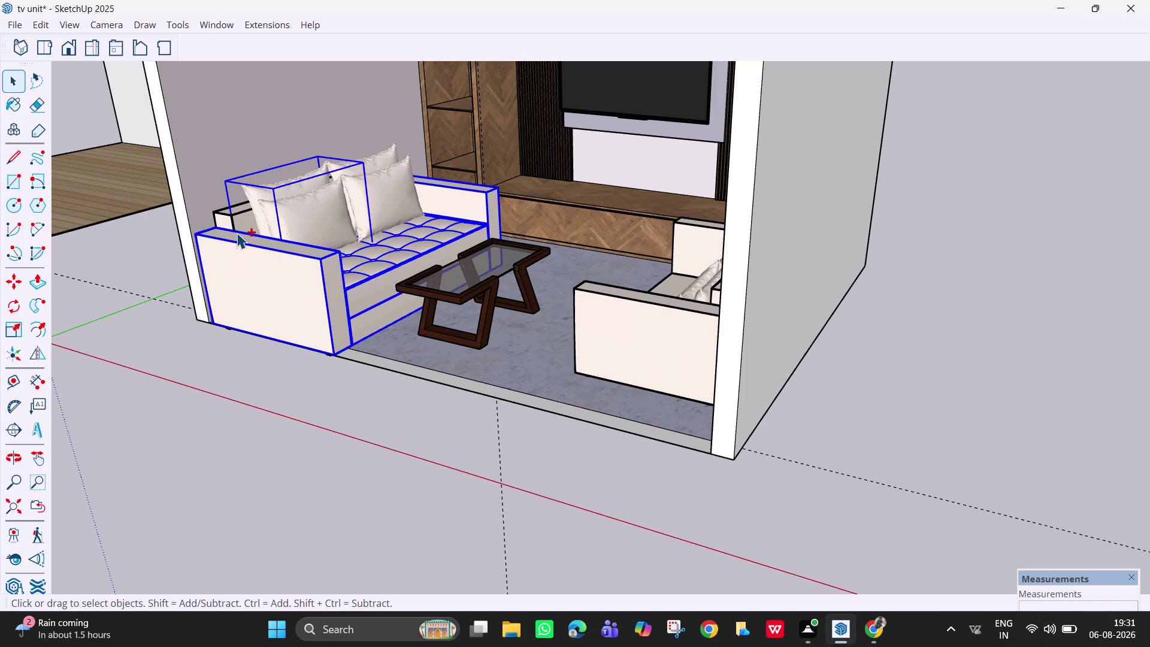
click(206, 229)
click(226, 218)
Move the long sofa along the left floor edge, then undo the last change.
key(m)
click(334, 352)
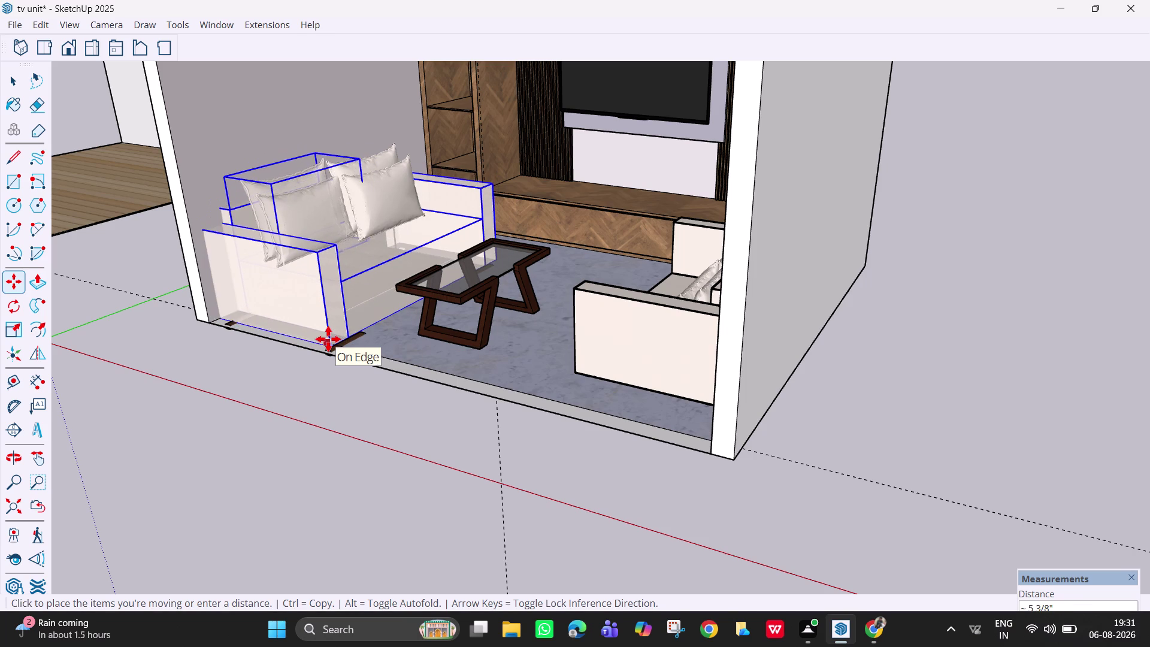
click(328, 339)
middle_drag(361, 351, 408, 420)
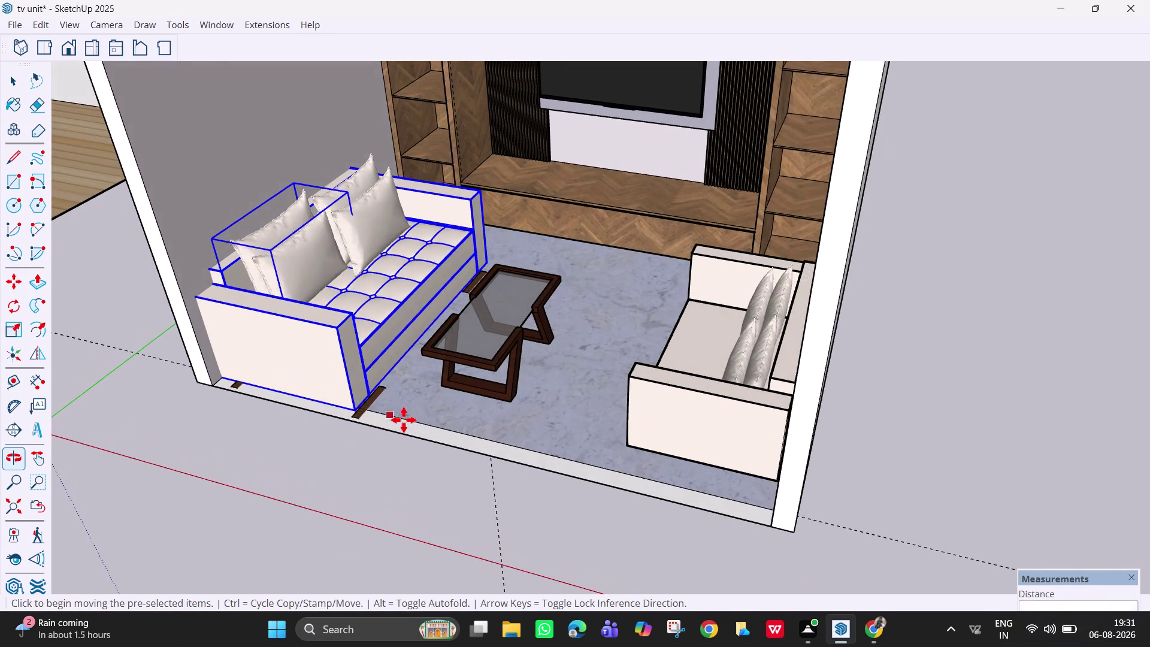
scroll(up, 3)
key(ctrl+z)
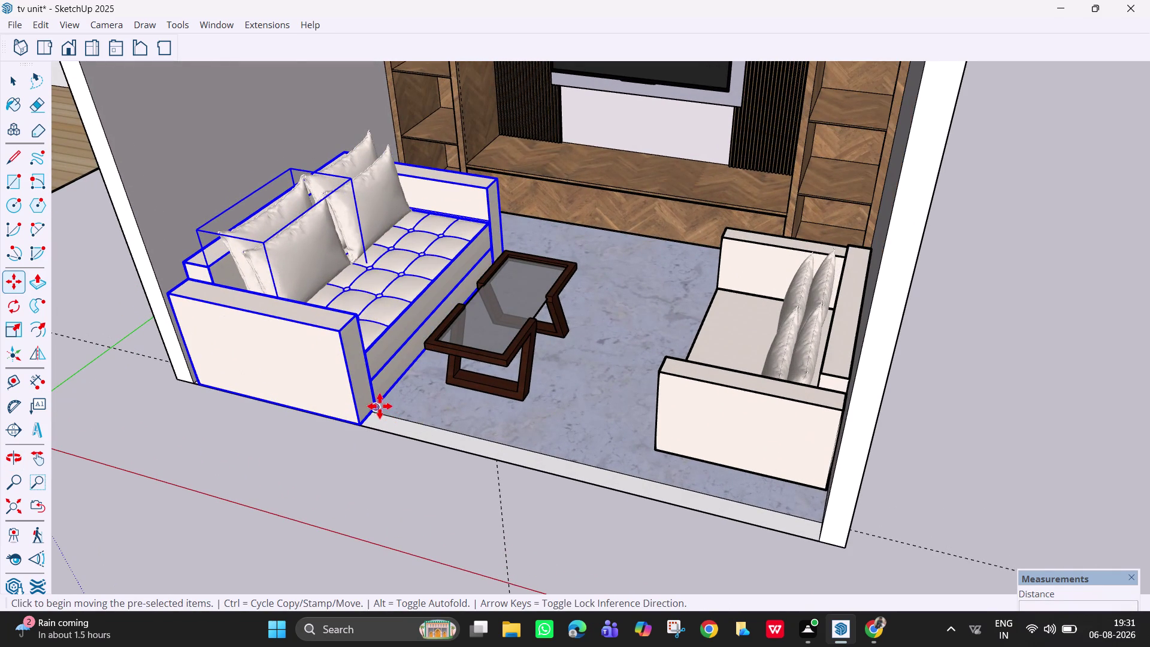
scroll(up, 3)
key(space)
Pull the floor slab's face down to thicken it, then inspect its underside.
key(p)
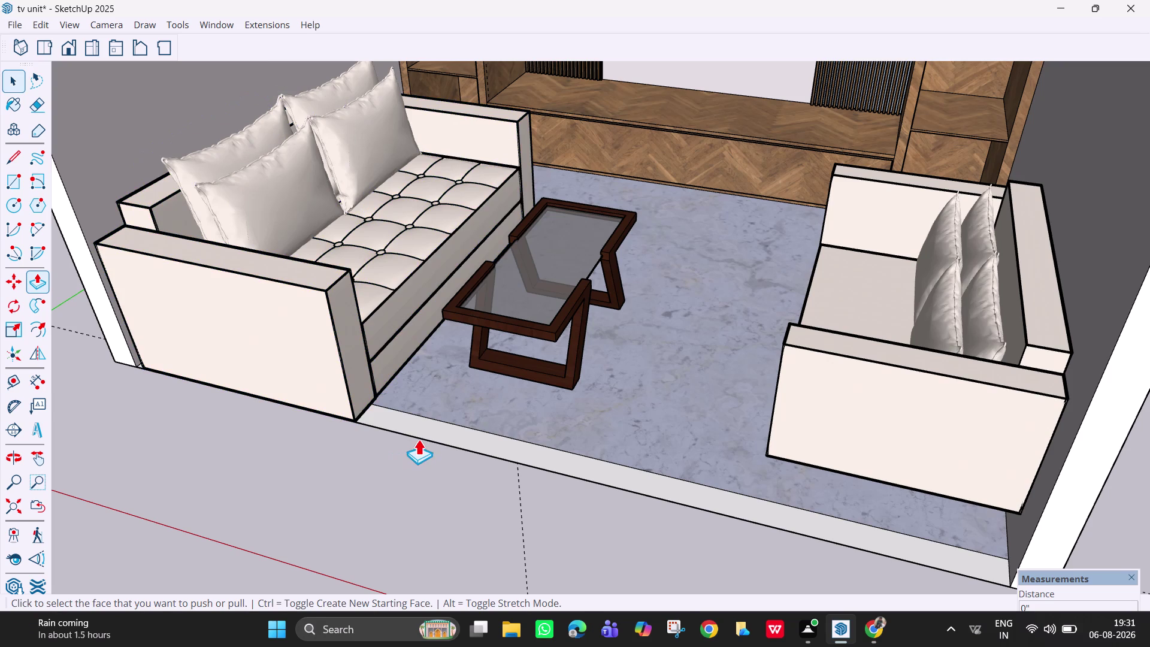
click(430, 431)
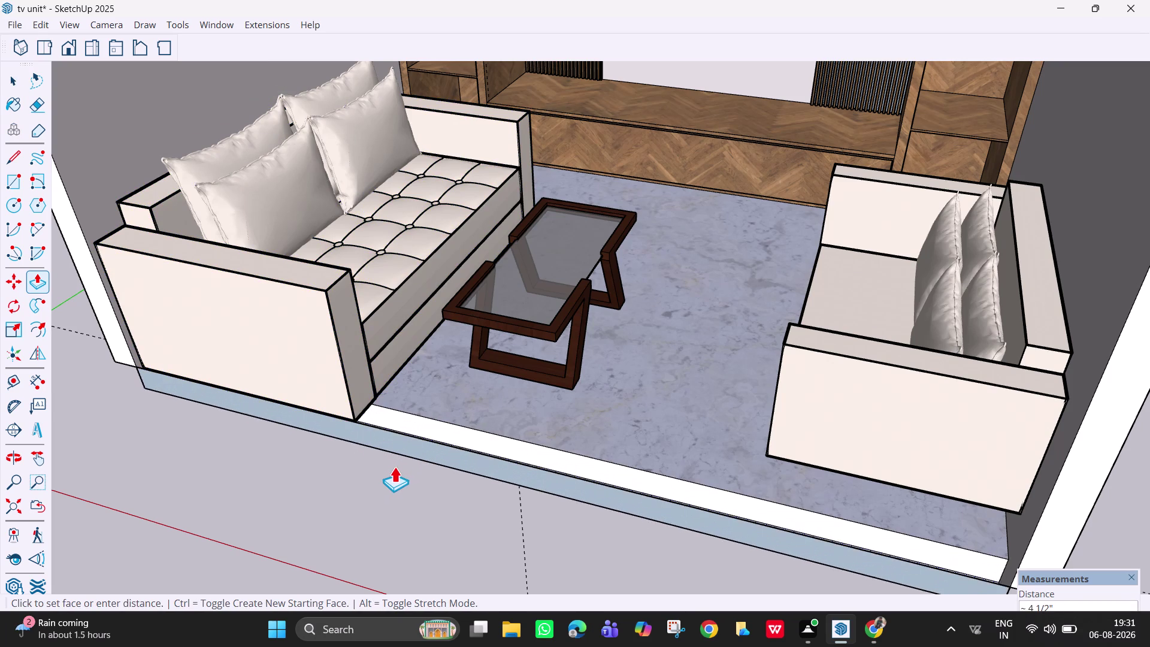
key(Escape)
middle_drag(425, 401, 416, 249)
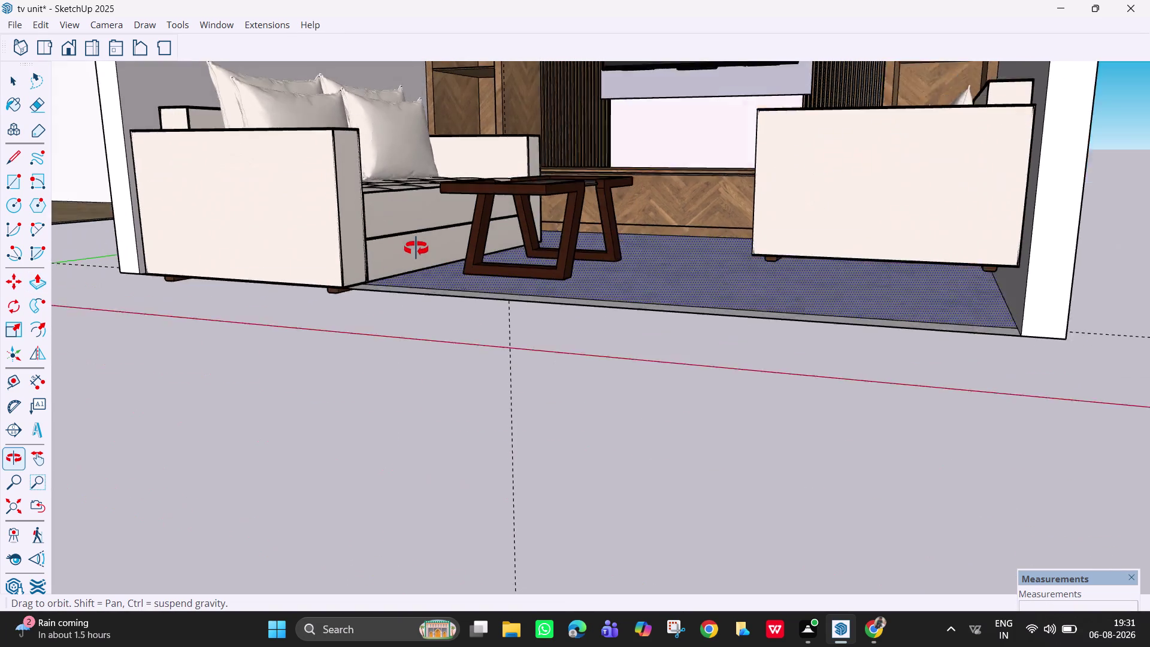
middle_drag(416, 249, 607, 176)
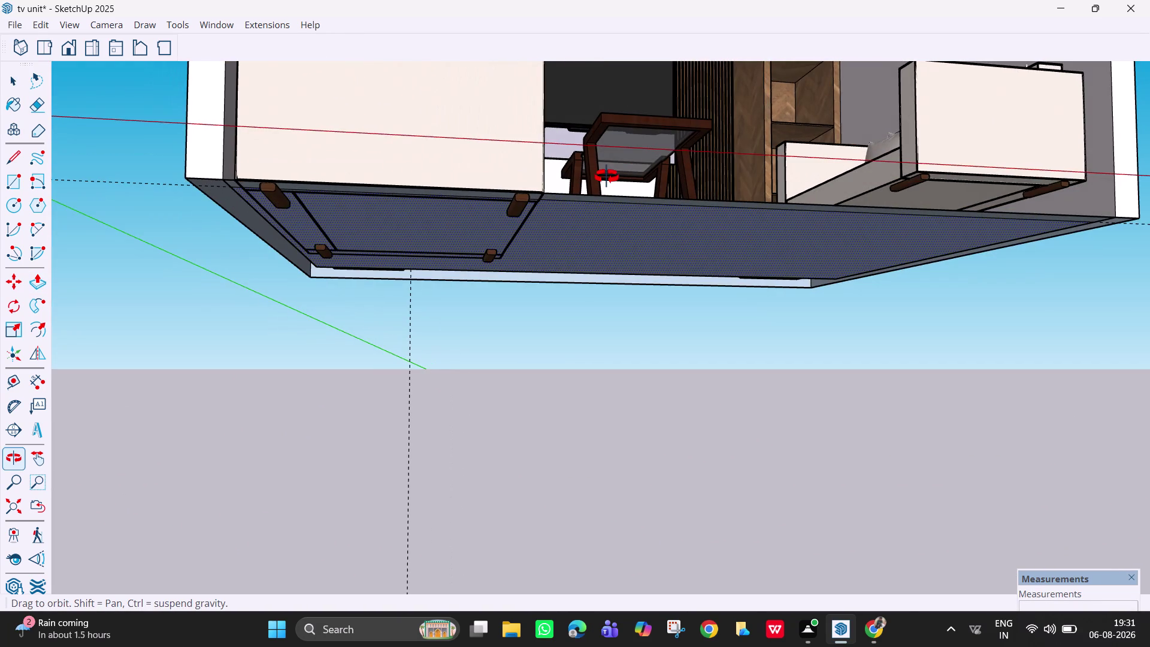
middle_drag(607, 176, 578, 214)
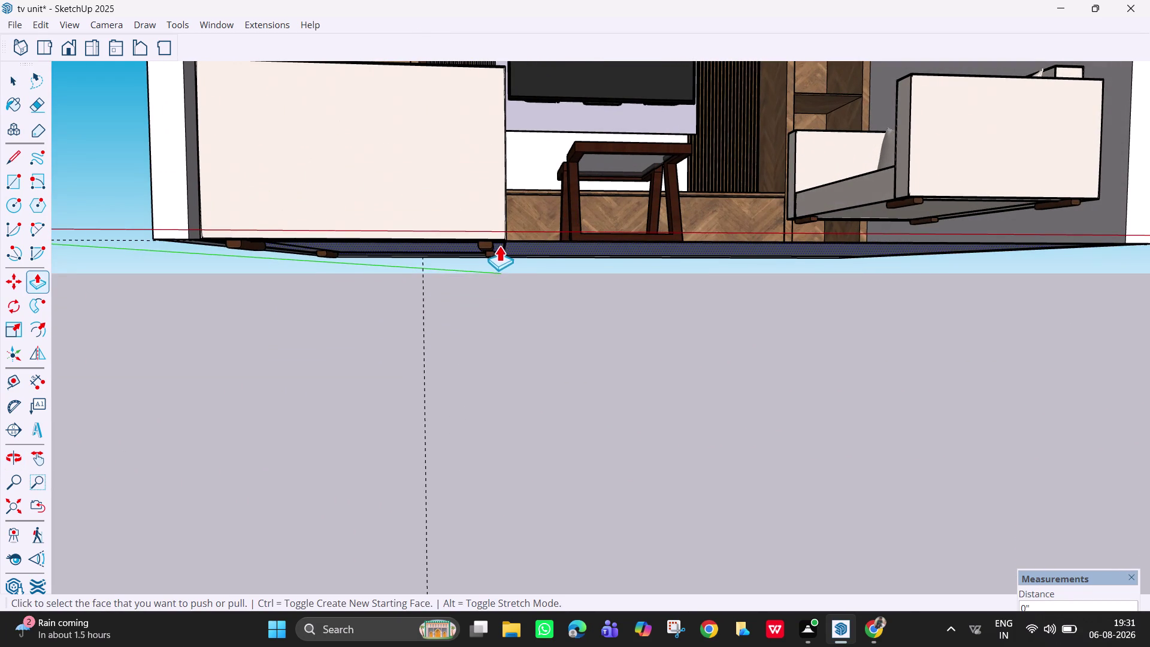
key(space)
middle_drag(540, 233, 499, 300)
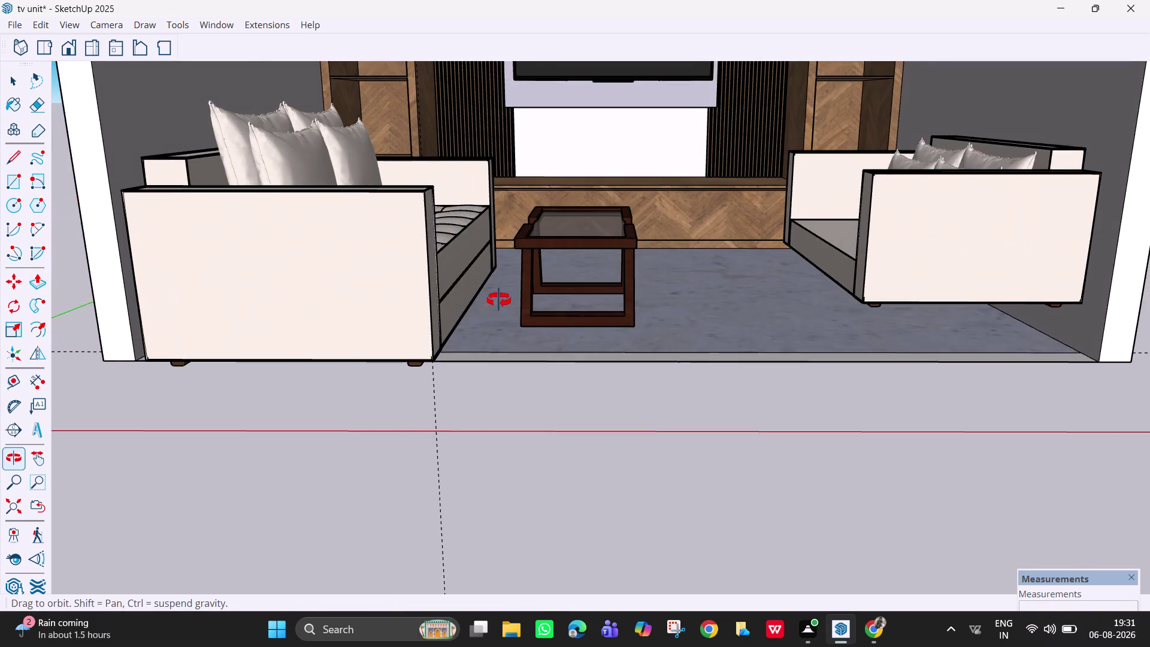
middle_drag(499, 300, 634, 331)
middle_drag(742, 283, 737, 228)
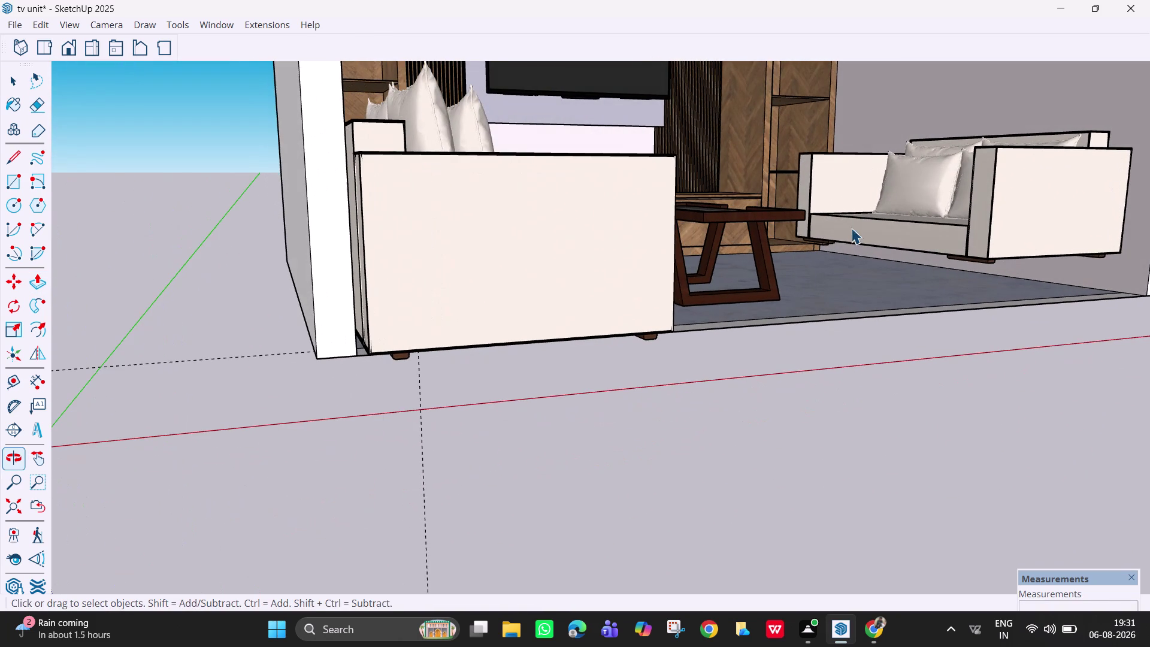
Move the right-hand sofa about nine inches onto the rug beside the coffee table.
click(1050, 203)
key(m)
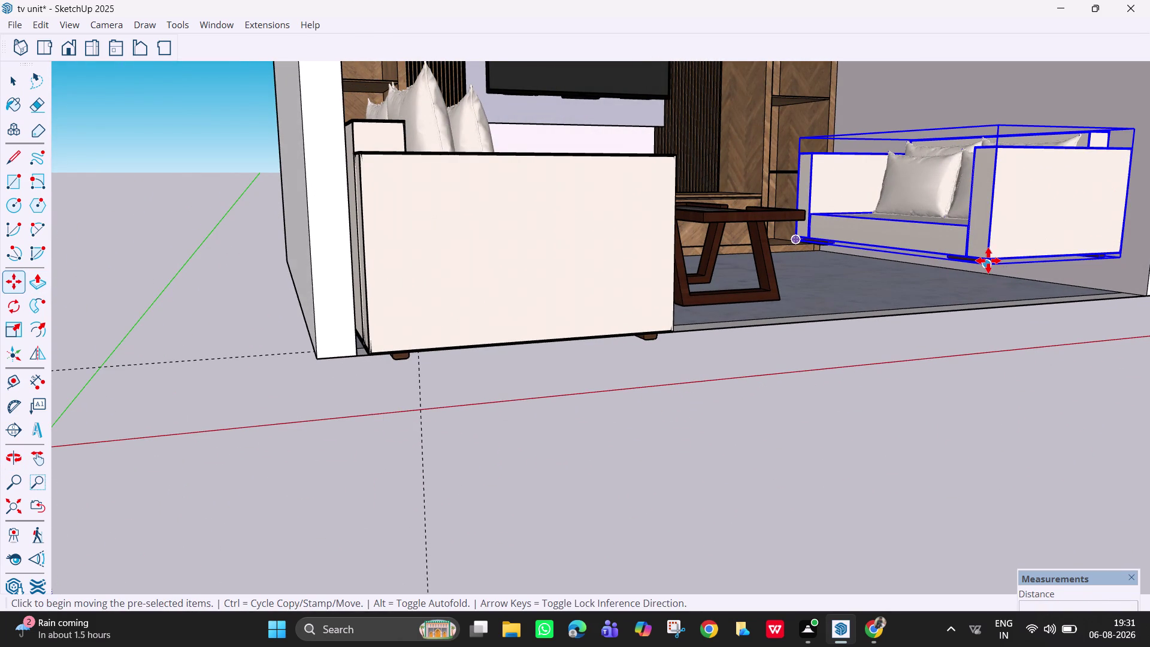
click(988, 260)
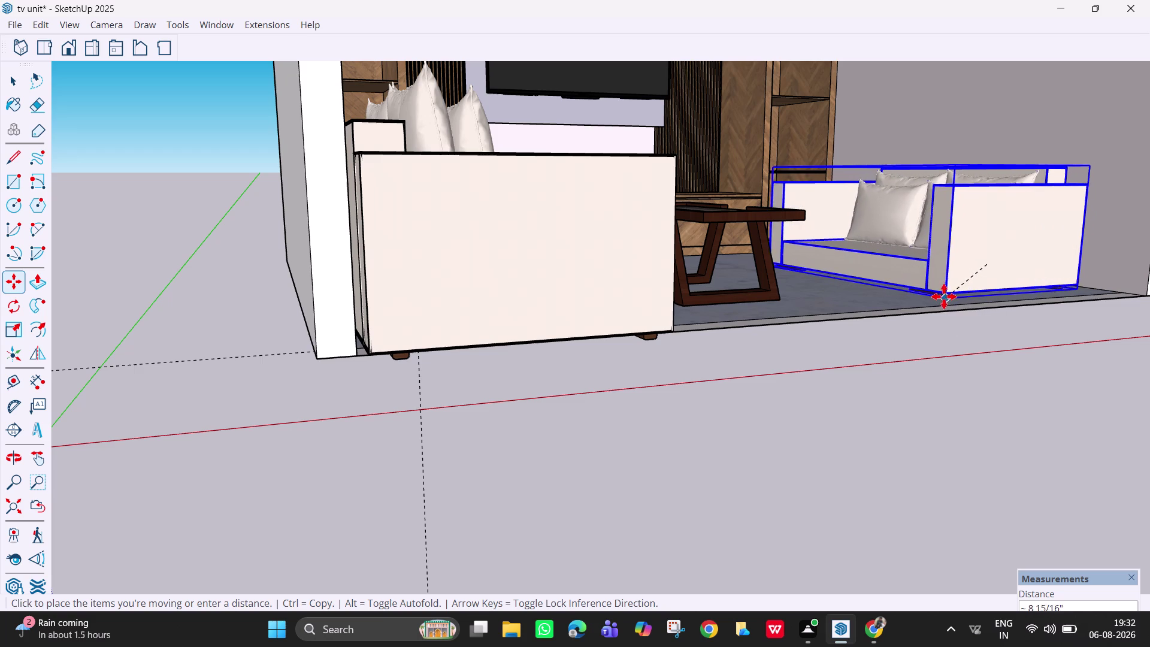
click(945, 295)
scroll(up, 3)
middle_drag(1032, 261, 980, 325)
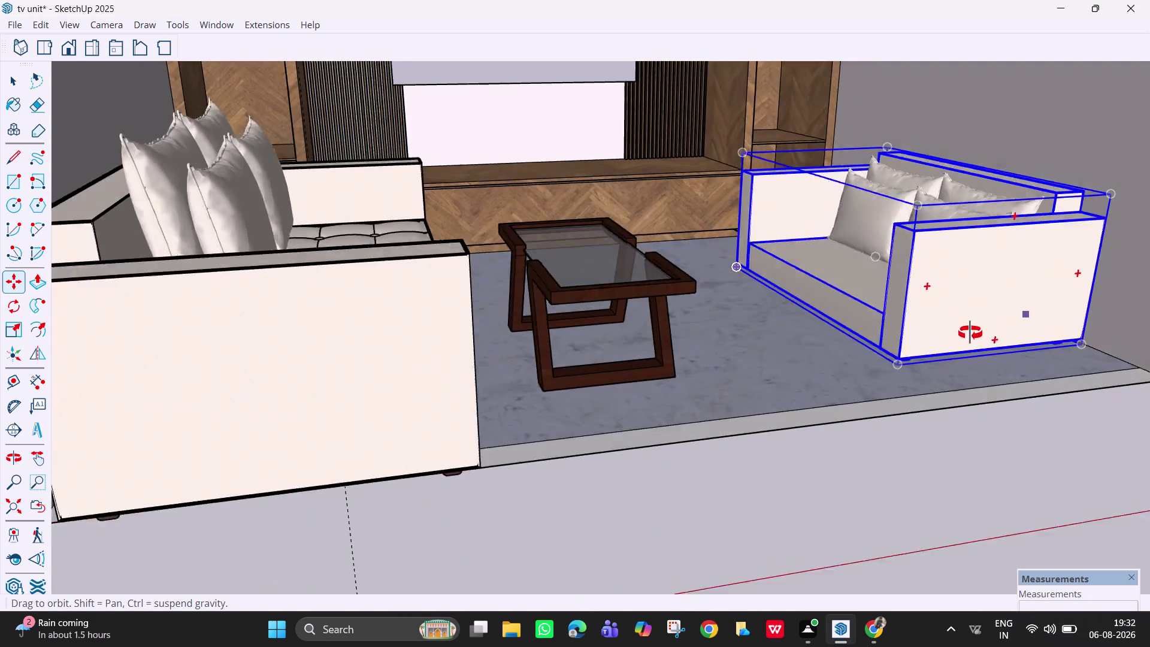
middle_drag(980, 326, 861, 409)
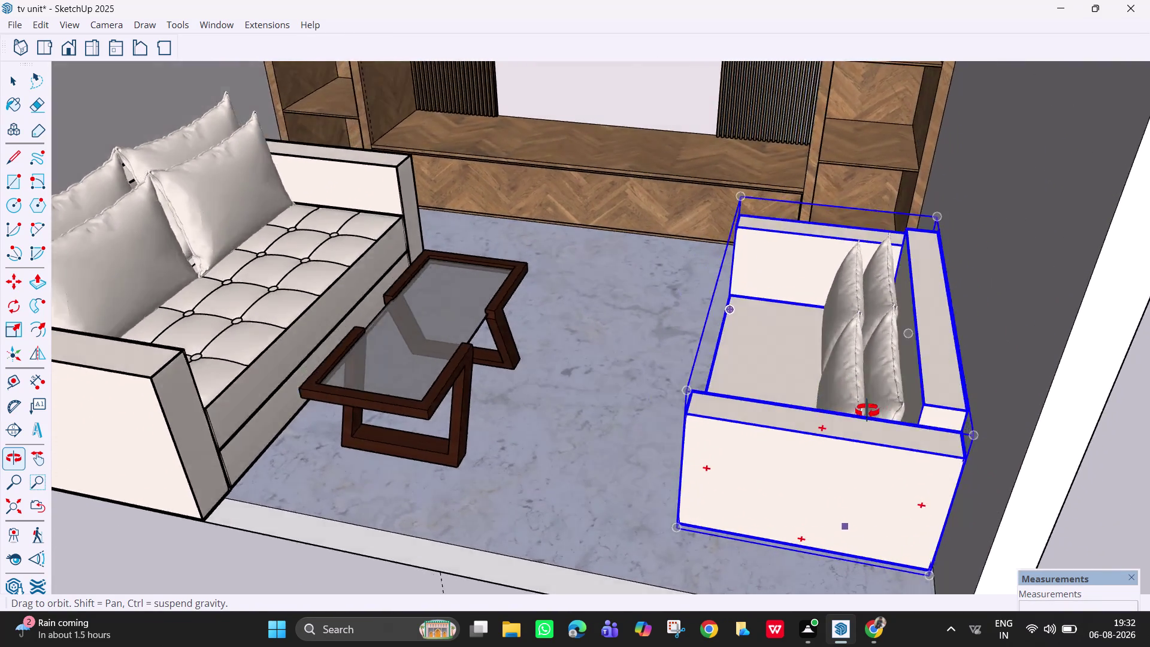
middle_drag(861, 409, 862, 403)
scroll(down, 3)
scroll(down, 3)
middle_drag(670, 330, 669, 248)
scroll(down, 3)
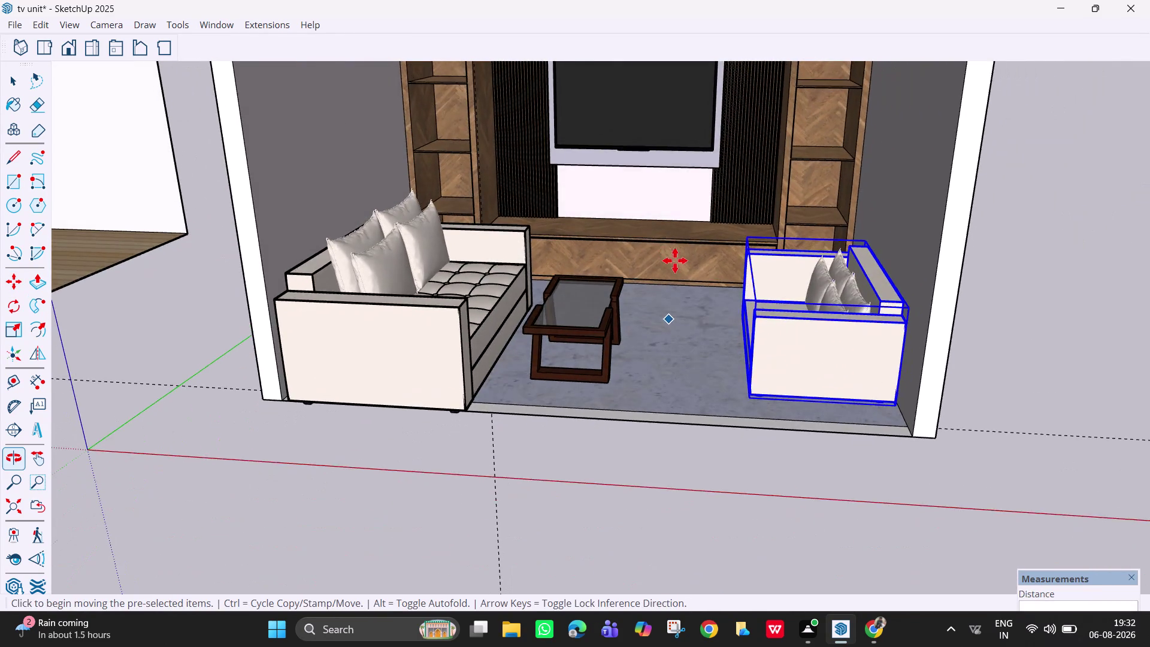
scroll(down, 3)
Delete the loose white wall panel and wooden floor beside the room.
key(h)
drag(660, 242, 666, 325)
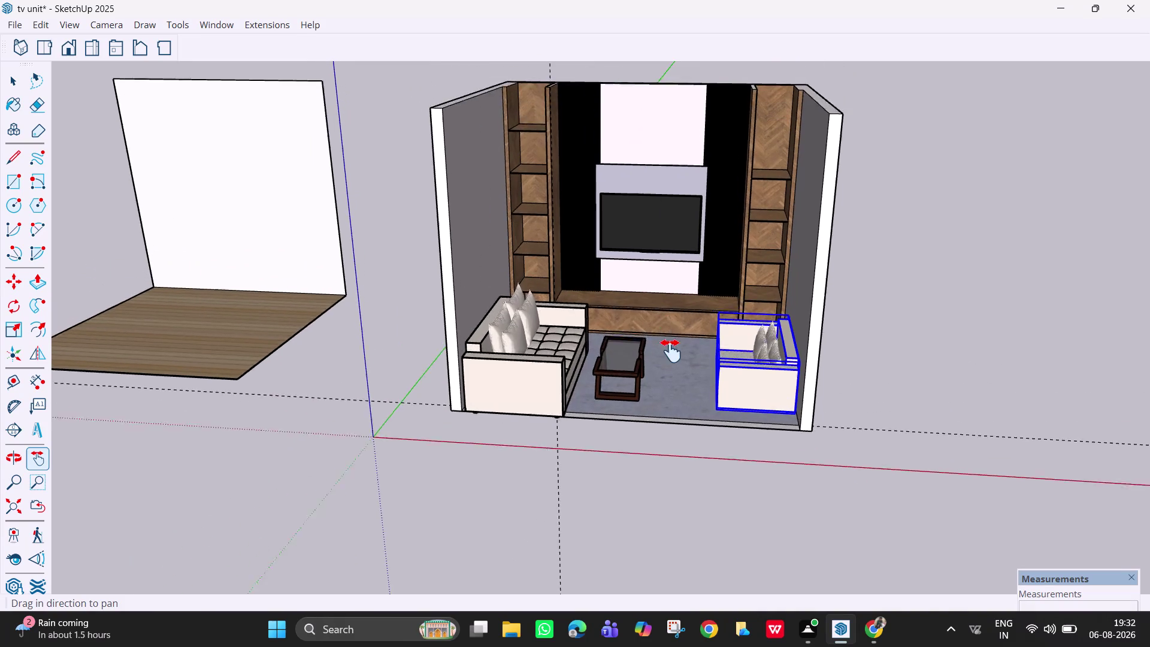
drag(665, 325, 679, 364)
middle_drag(677, 336, 678, 281)
scroll(up, 3)
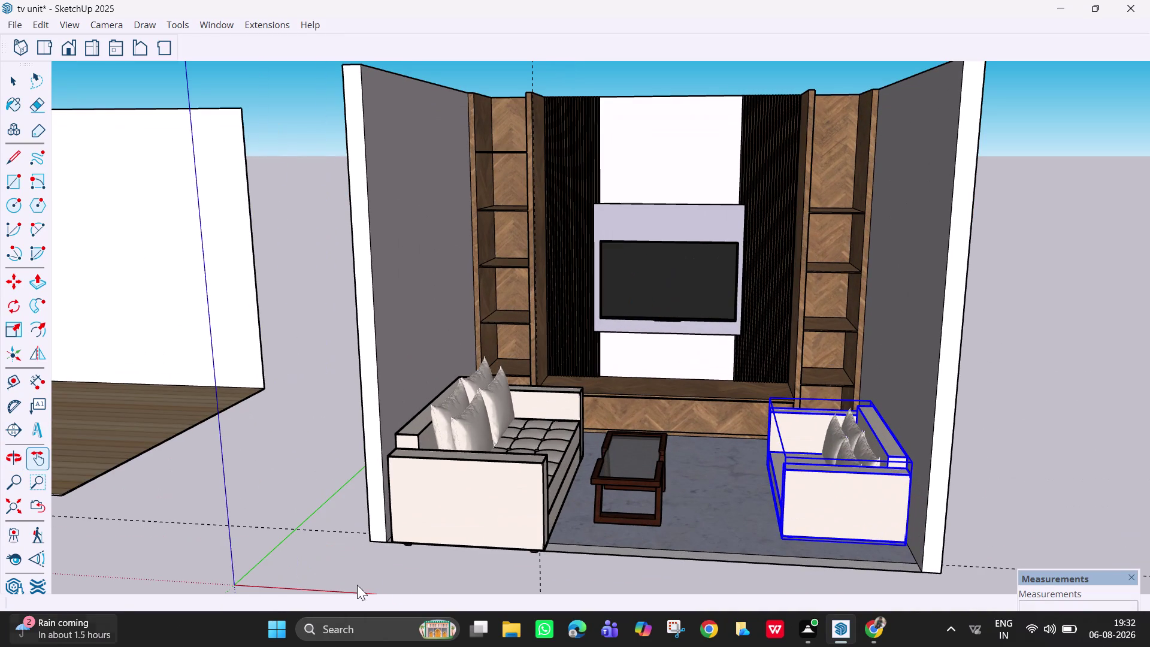
click(170, 440)
key(space)
drag(191, 452, 159, 334)
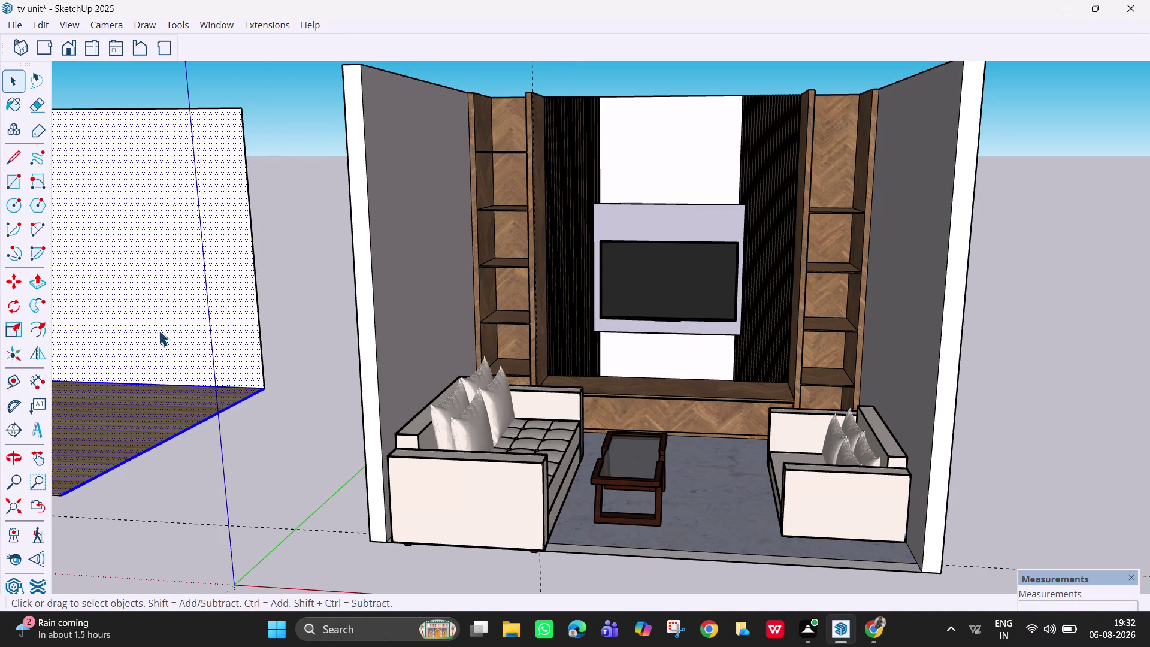
key(Delete)
Delete the leftover stray edges and lines from the removed wall.
drag(260, 326, 156, 67)
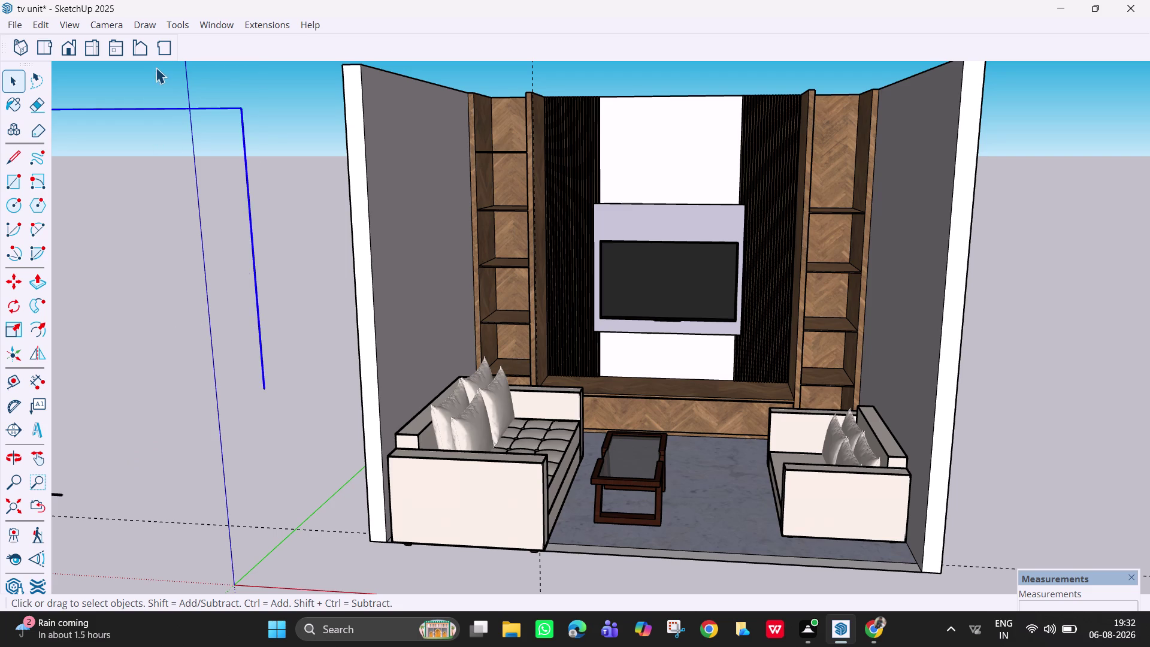
key(Delete)
scroll(down, 3)
middle_drag(131, 400, 30, 443)
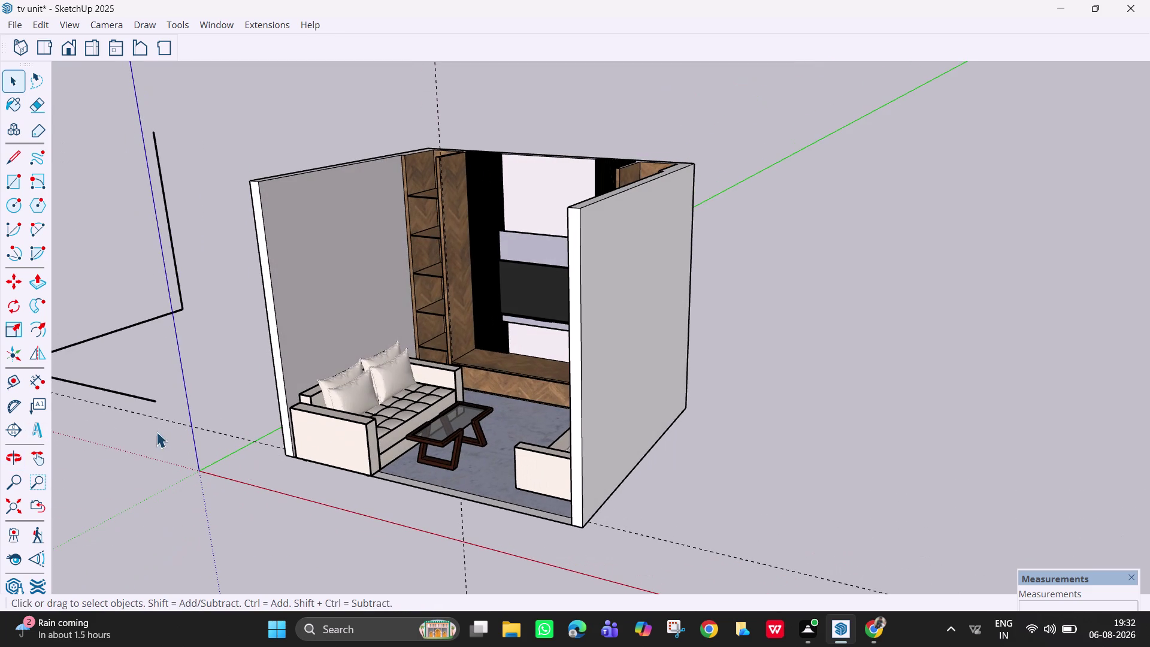
drag(160, 427, 88, 218)
key(Delete)
drag(184, 219, 100, 196)
key(Delete)
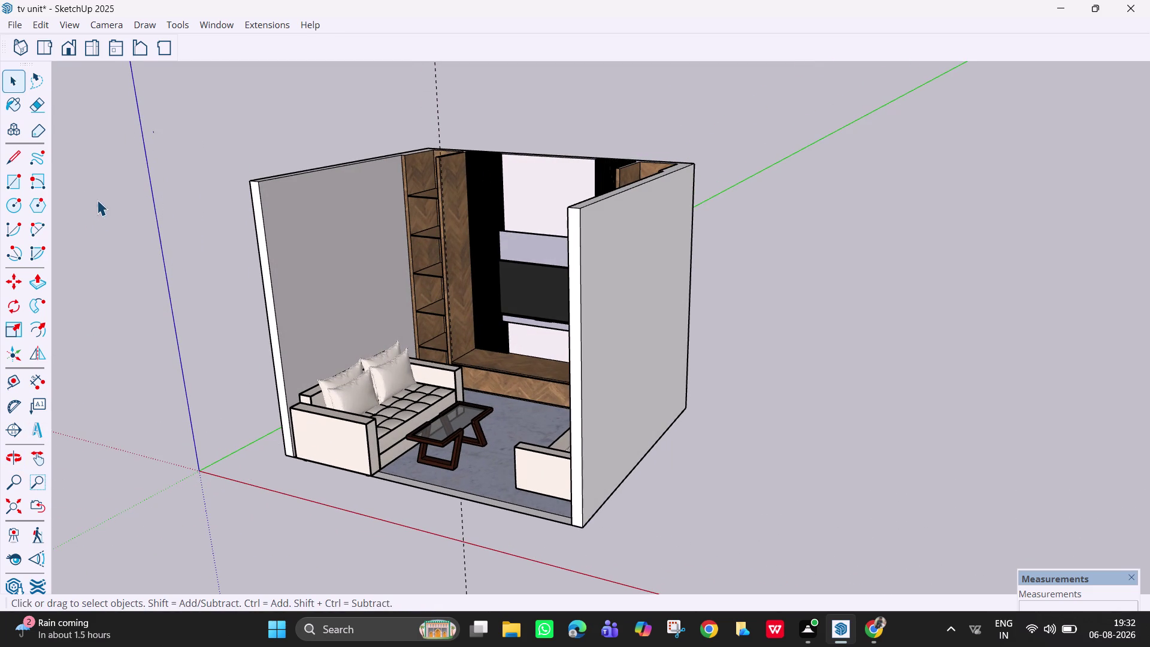
Orbit and zoom in to a level front view of the TV wall.
scroll(down, 3)
middle_drag(304, 308, 497, 320)
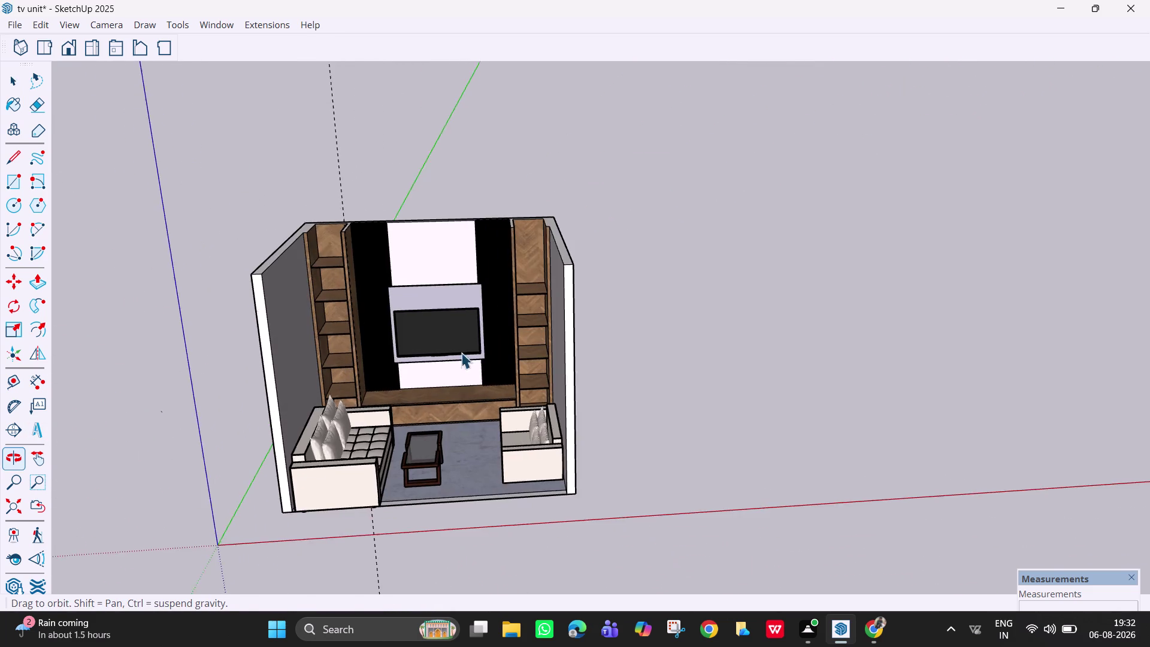
scroll(up, 3)
scroll(up, 3)
middle_drag(402, 400, 401, 359)
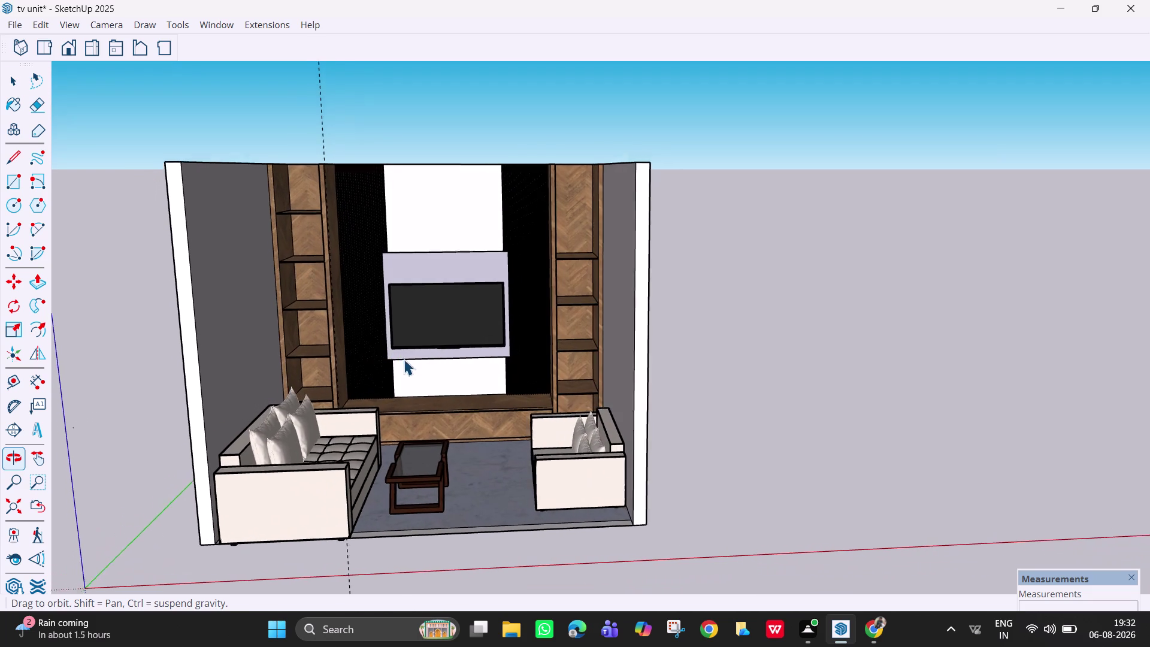
middle_drag(401, 358, 402, 359)
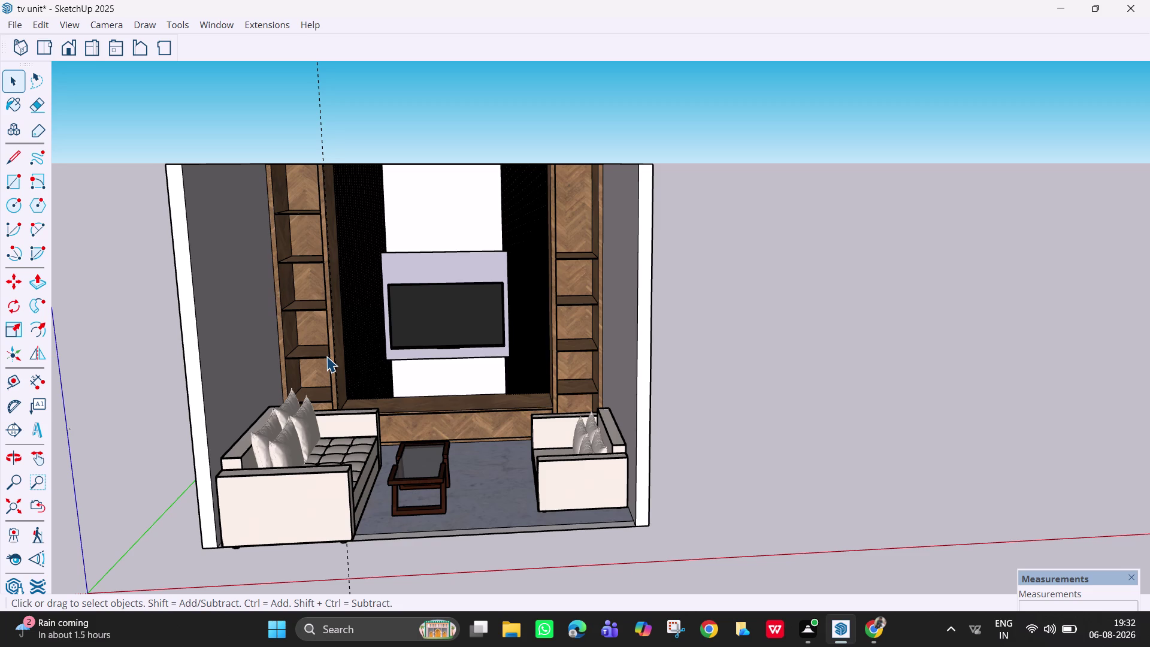
scroll(up, 3)
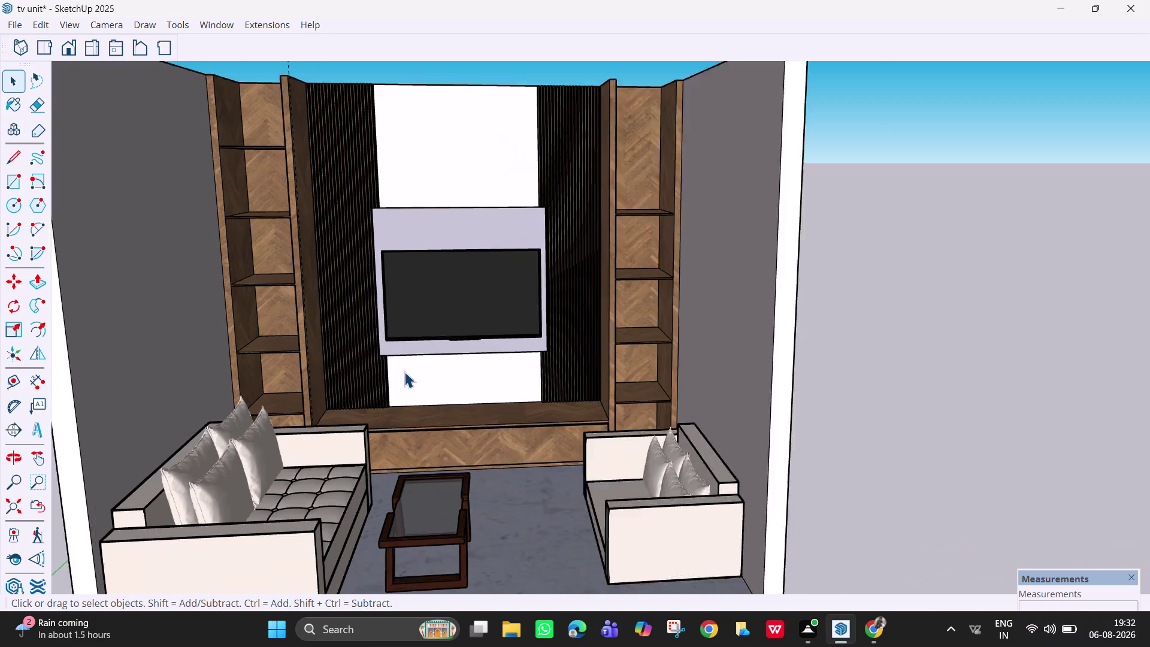
scroll(up, 3)
scroll(up, 3)
middle_drag(425, 419, 418, 388)
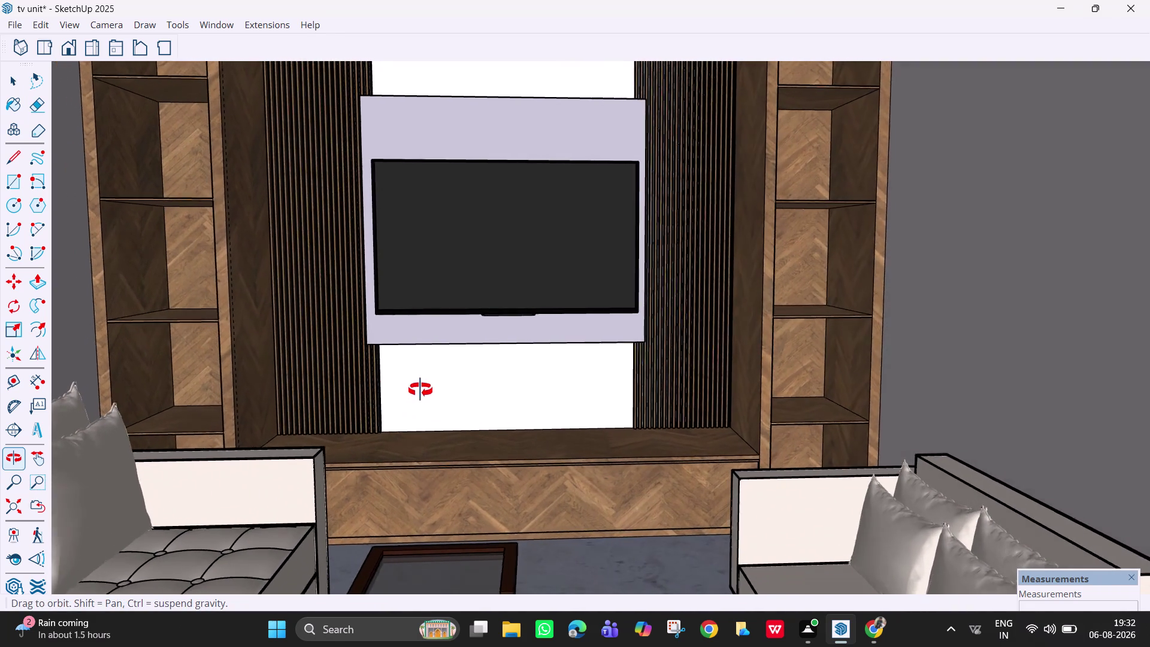
middle_drag(418, 389, 427, 392)
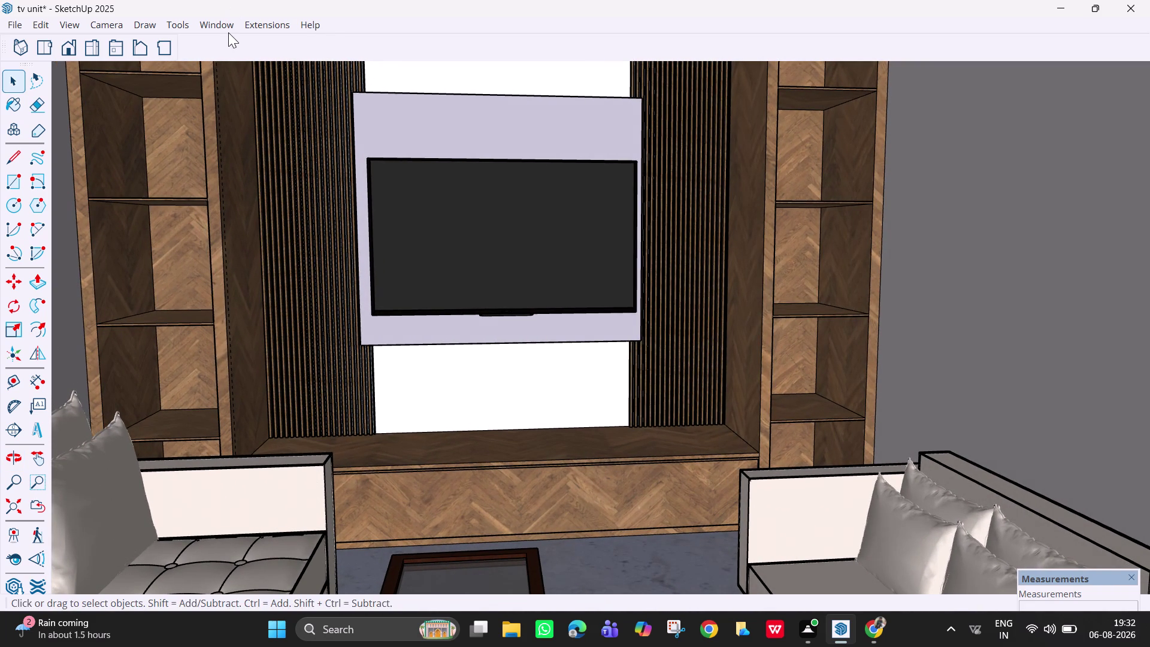
Open 3D Warehouse and replace the previous search with 'sound bar'.
click(227, 28)
click(263, 139)
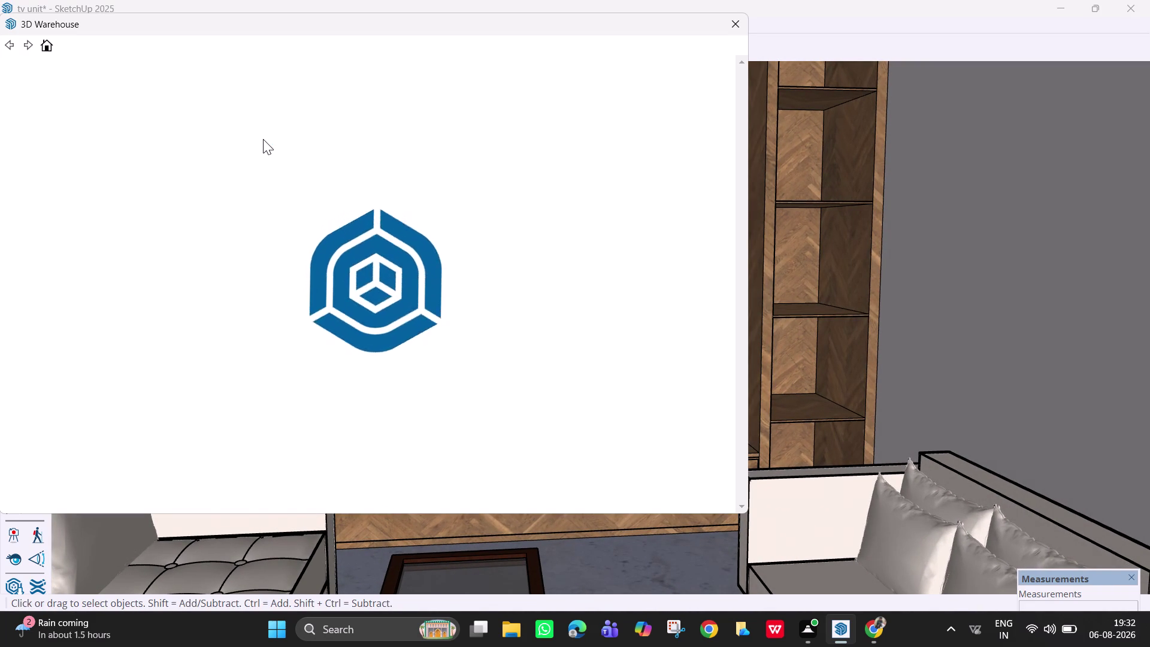
click(398, 94)
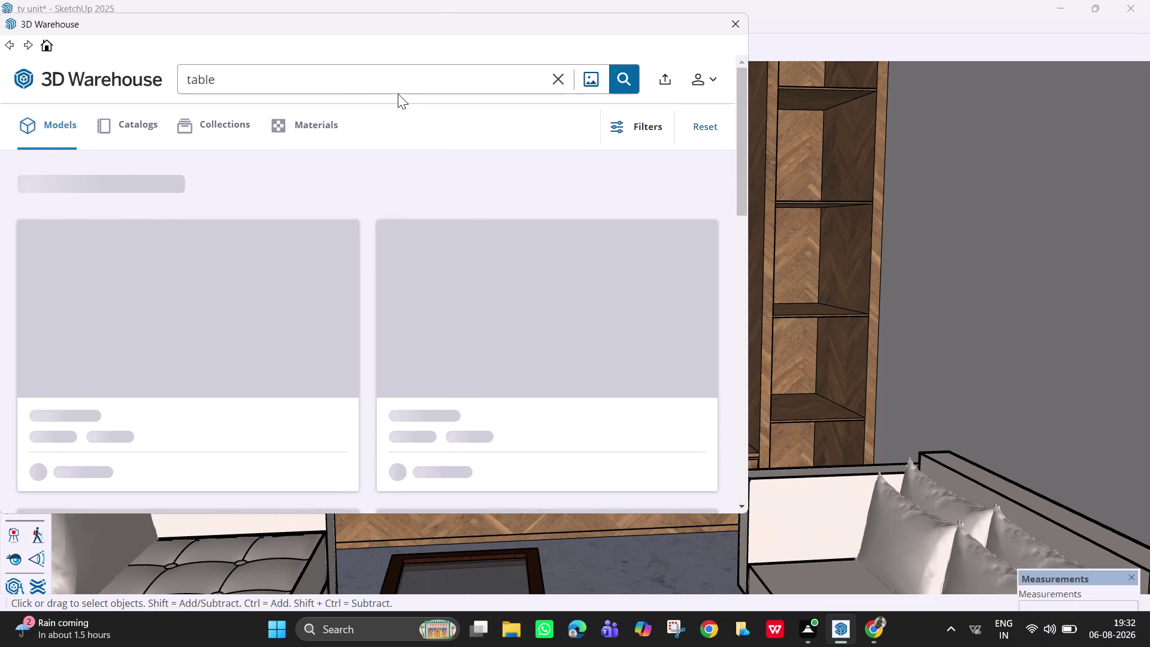
click(559, 82)
click(424, 75)
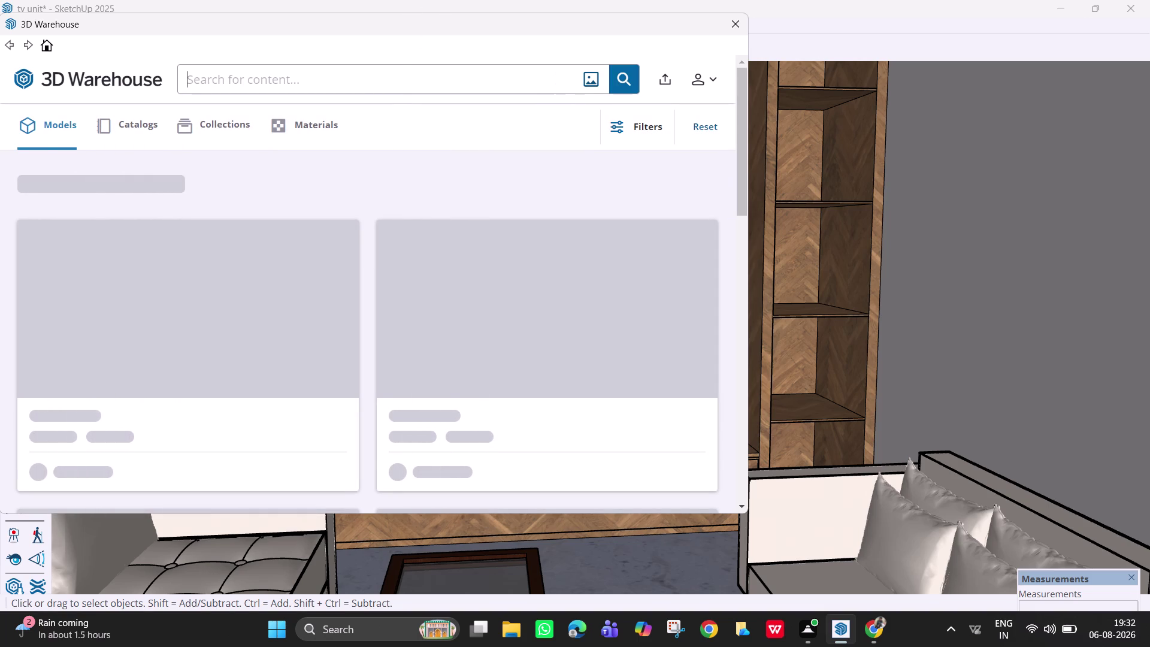
text(so)
text(n)
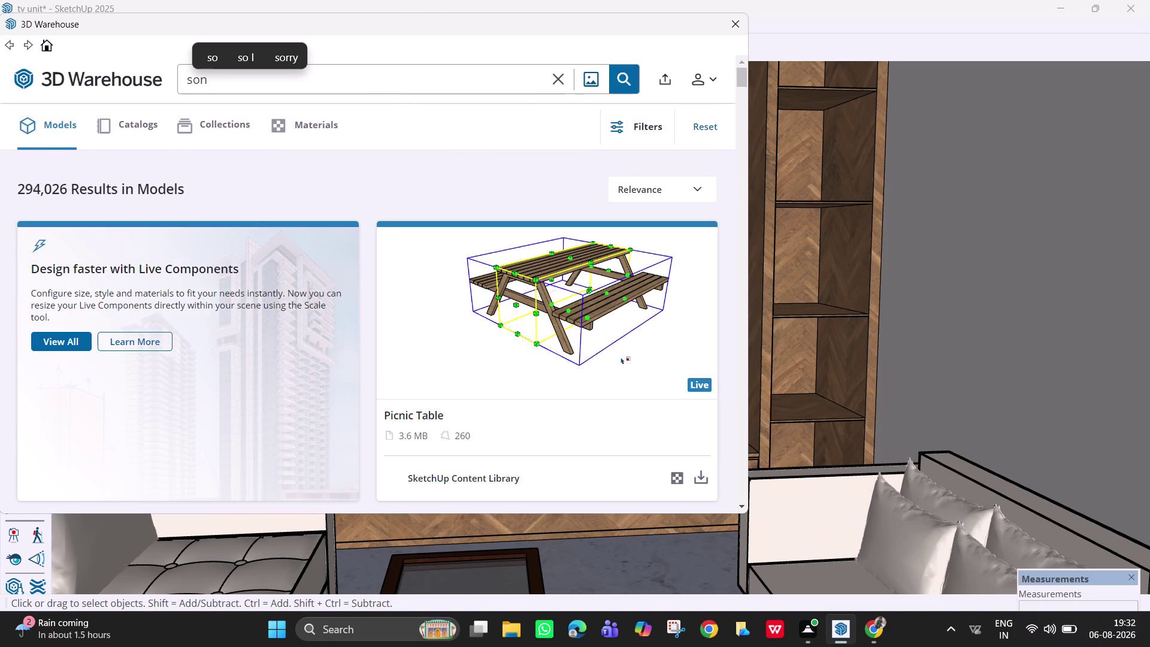
key(BackSpace)
text(und)
key(space)
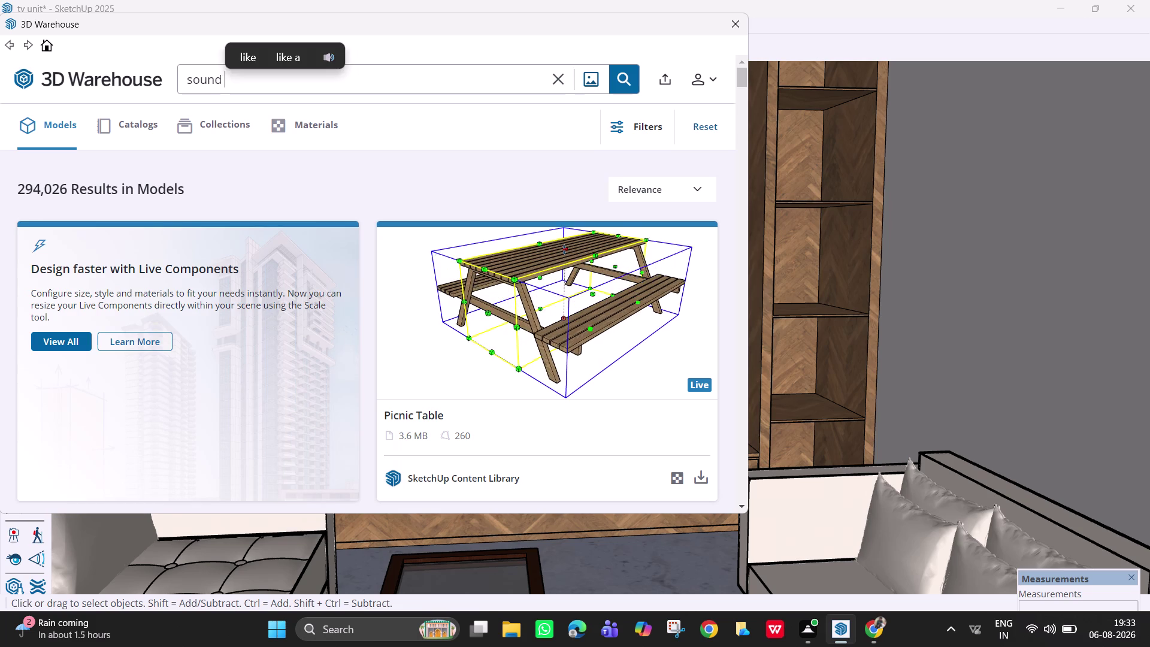
text(bar)
key(Return)
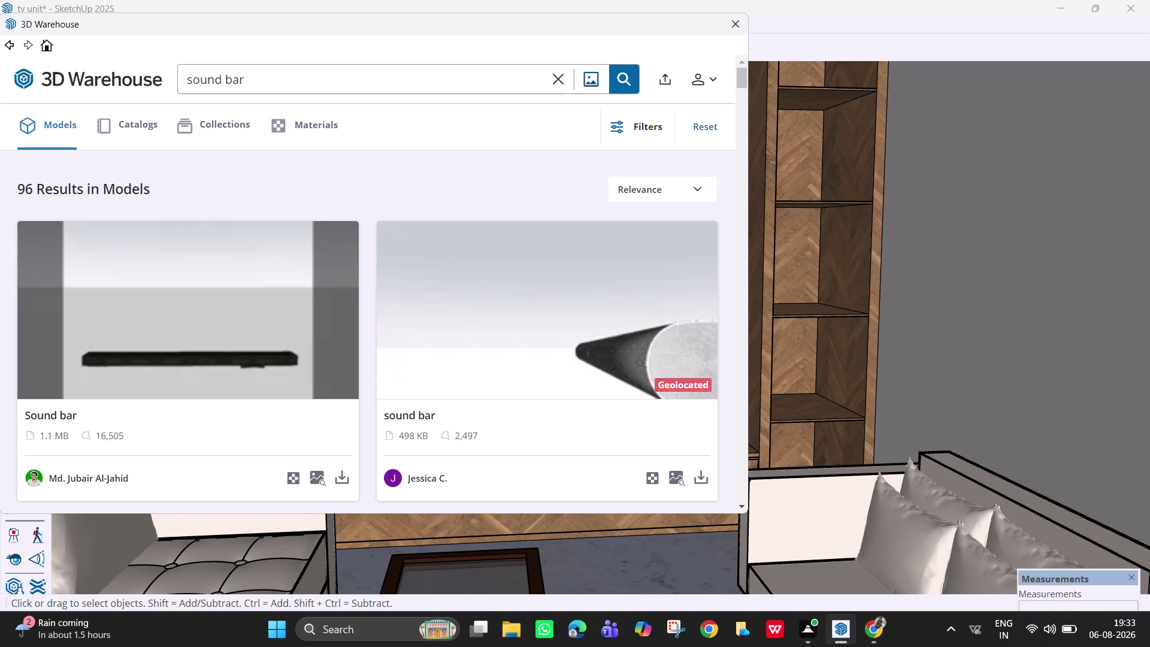
Browse the sound bar results and download SOUND BAR SL9YG - LG.
scroll(down, 3)
scroll(down, 3)
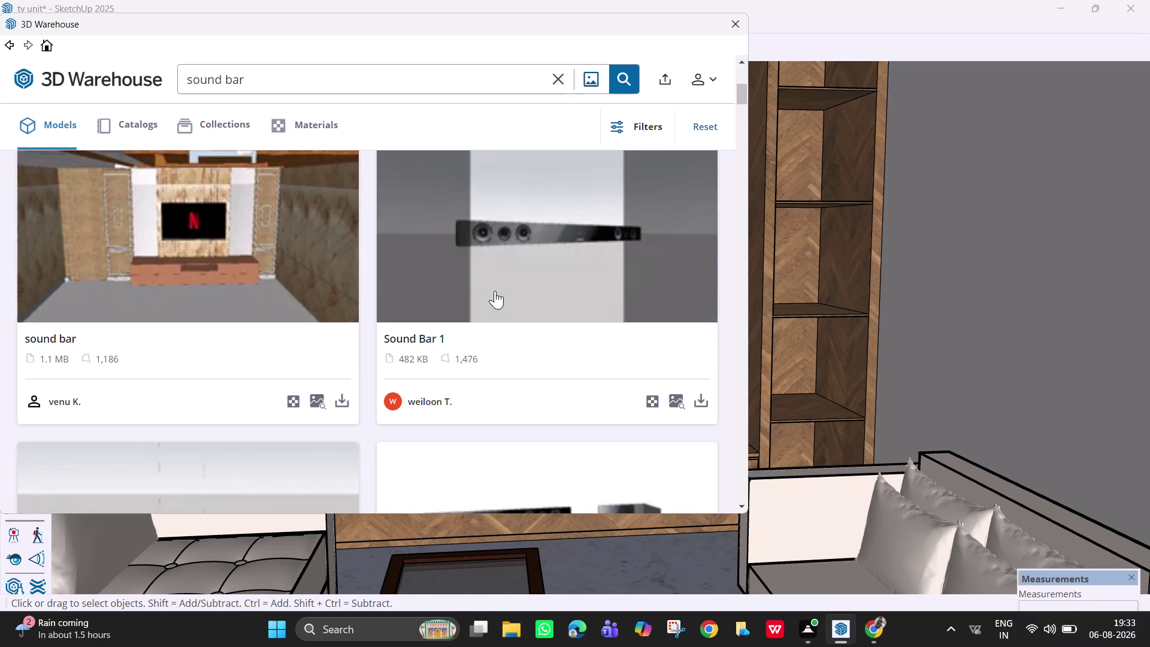
scroll(down, 3)
scroll(up, 3)
scroll(down, 3)
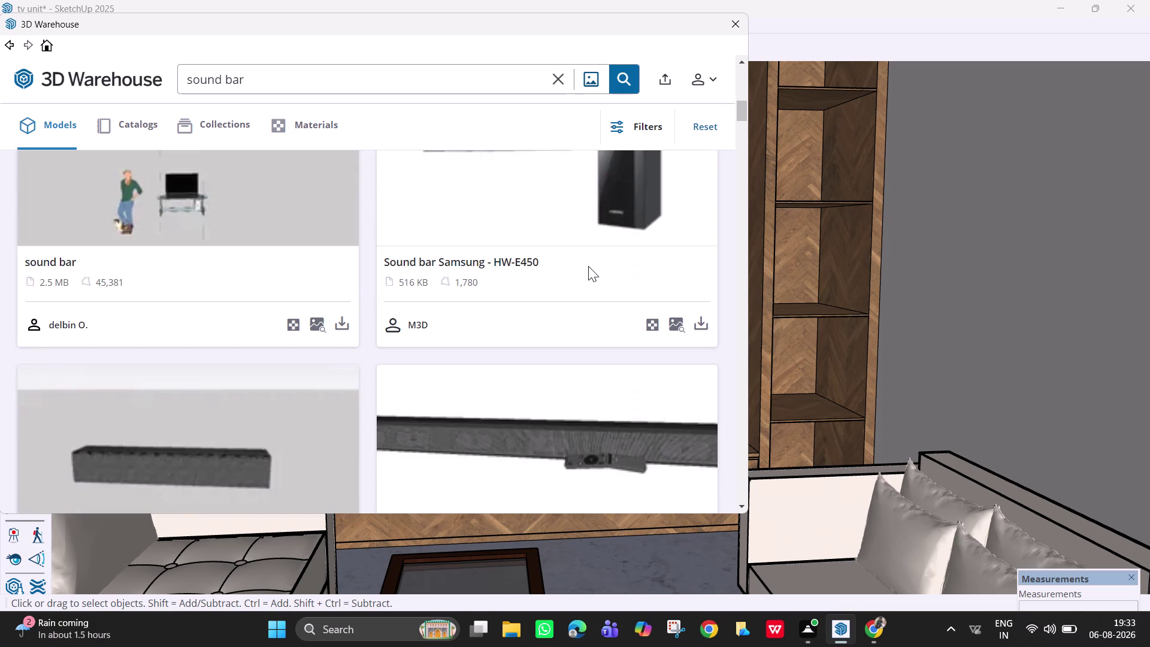
scroll(up, 3)
scroll(down, 3)
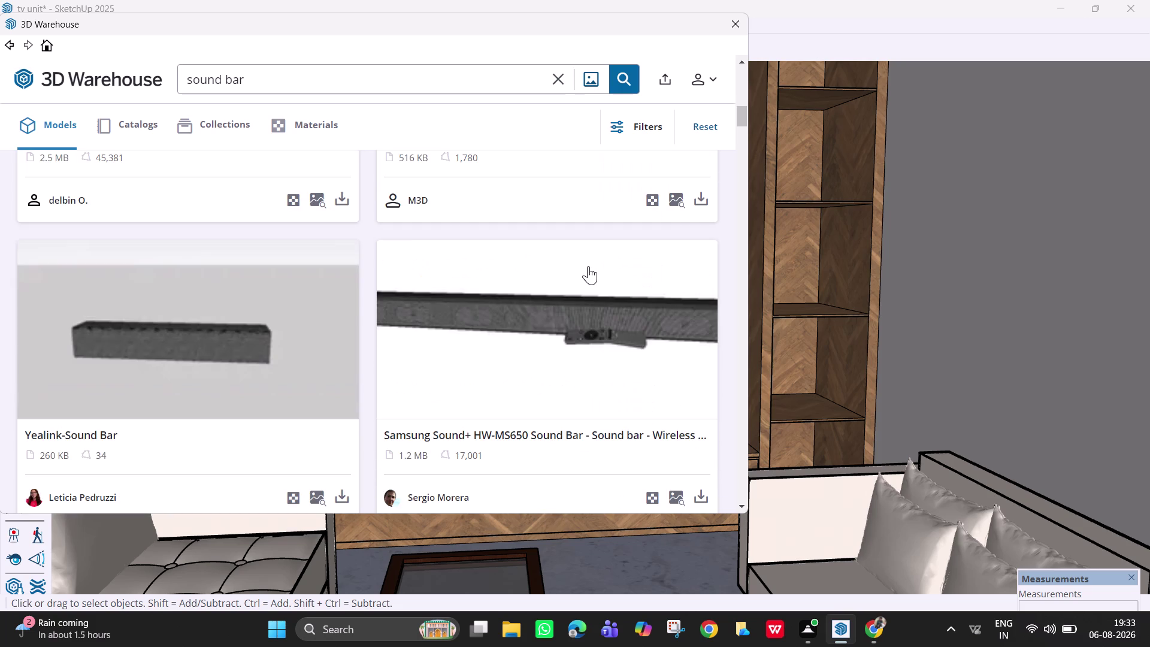
scroll(down, 3)
scroll(up, 3)
scroll(down, 3)
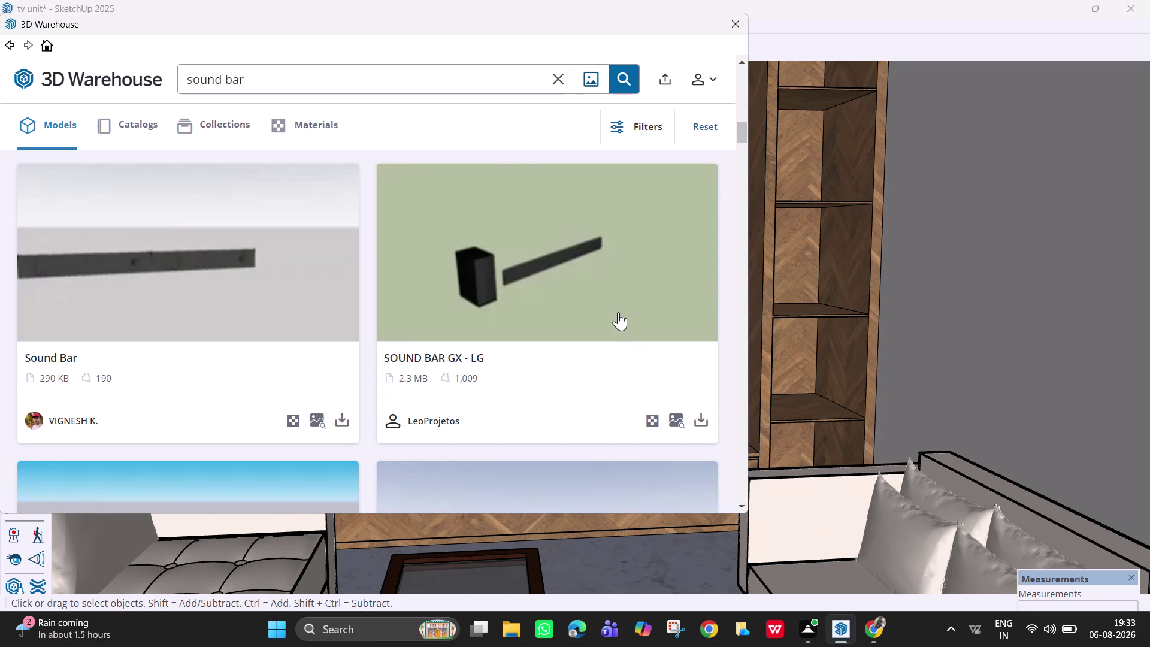
scroll(down, 3)
scroll(down, 3)
scroll(down, 3)
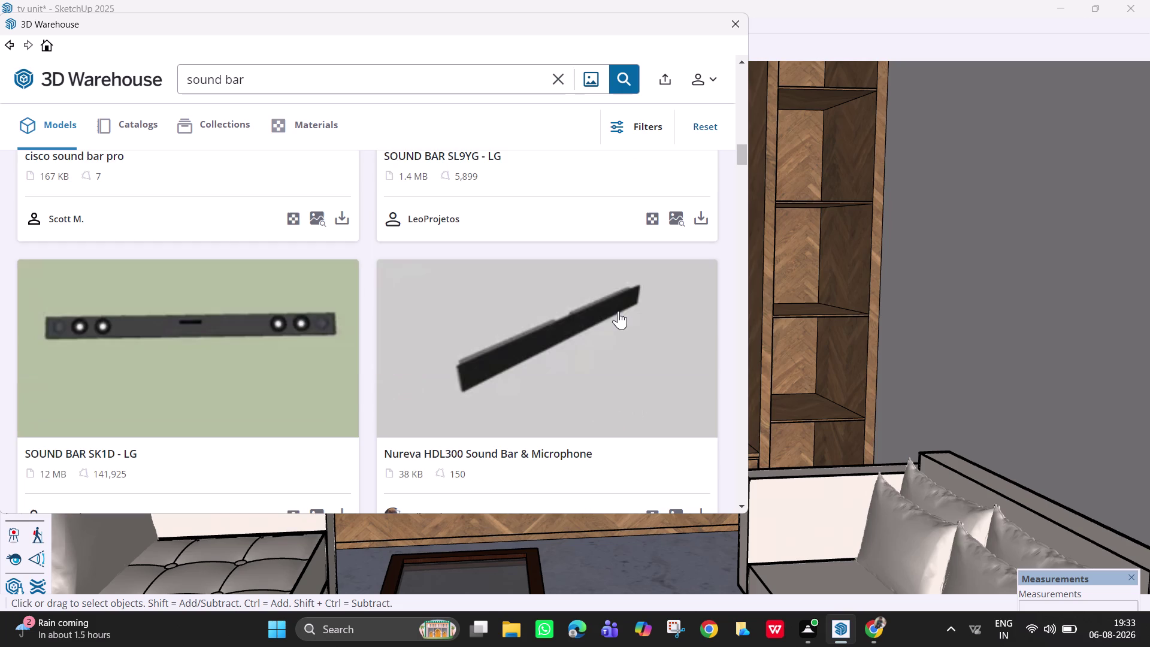
scroll(up, 3)
scroll(up, 3)
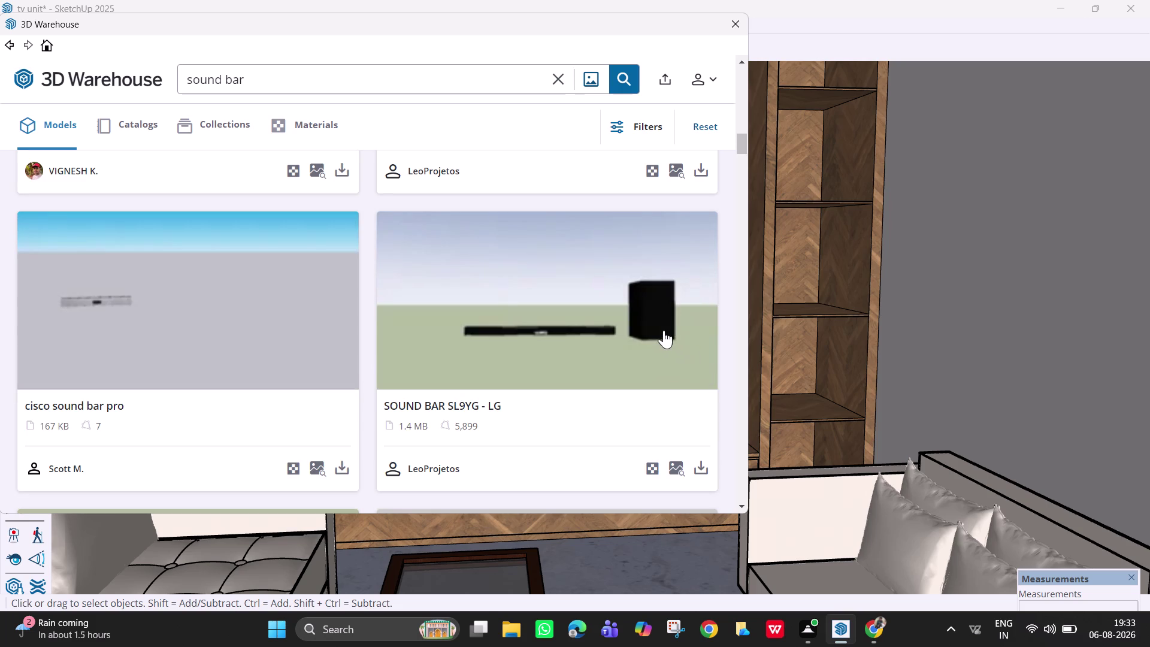
click(697, 465)
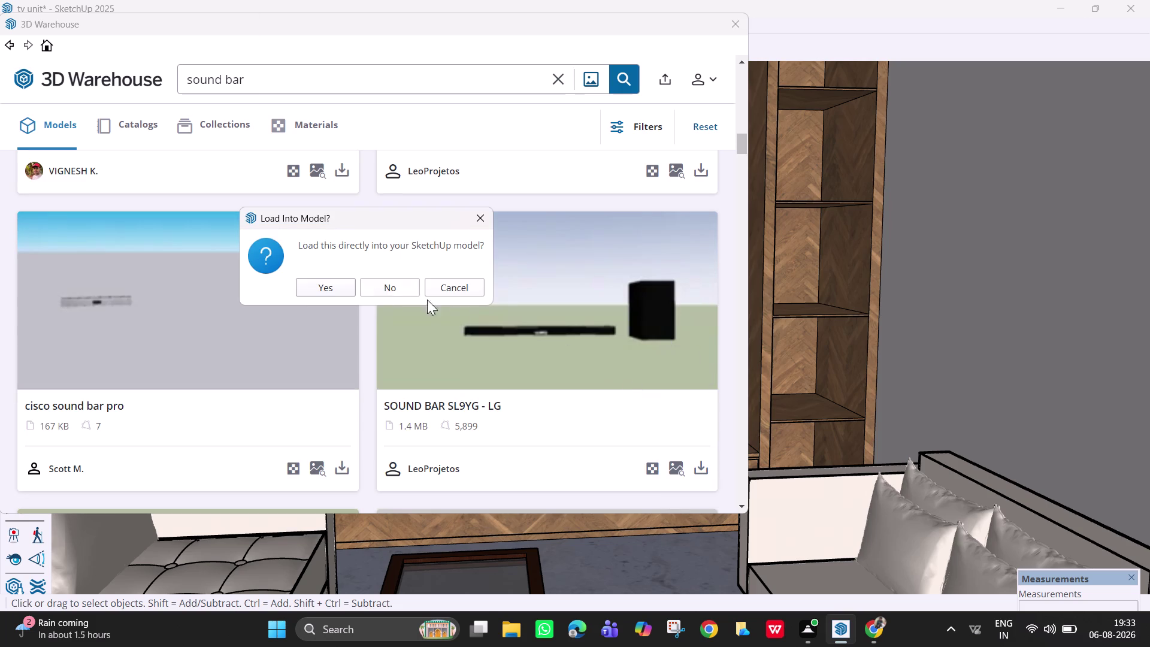
Load the sound bar set into the model, place it, and move it in front of the TV.
click(316, 293)
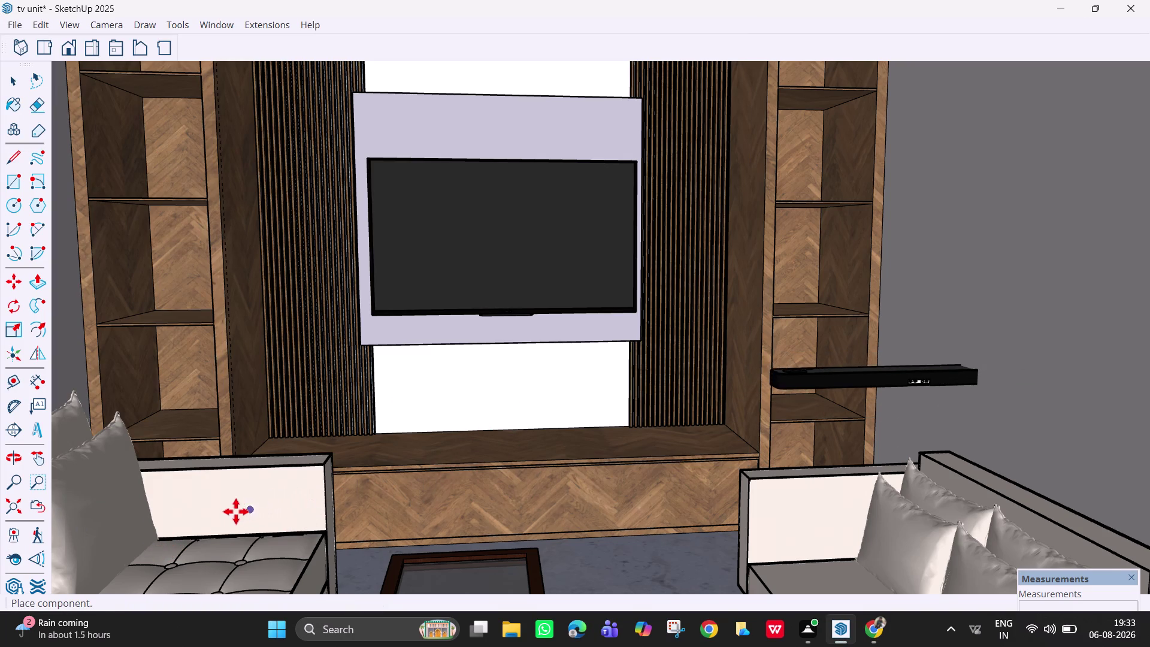
click(137, 520)
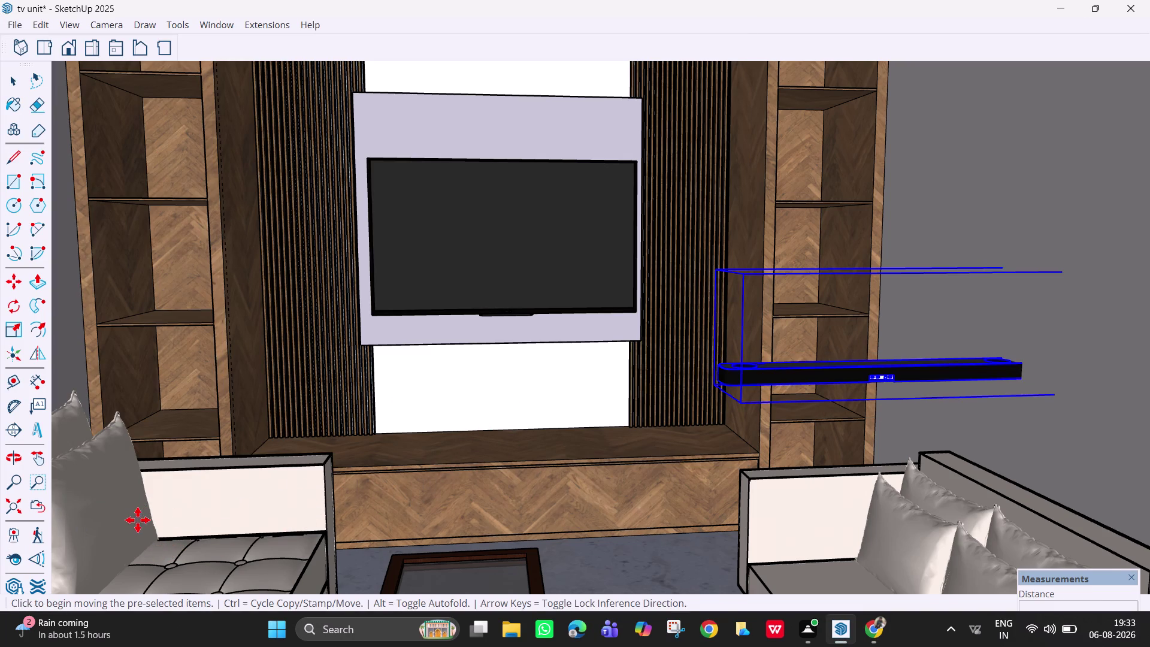
click(985, 368)
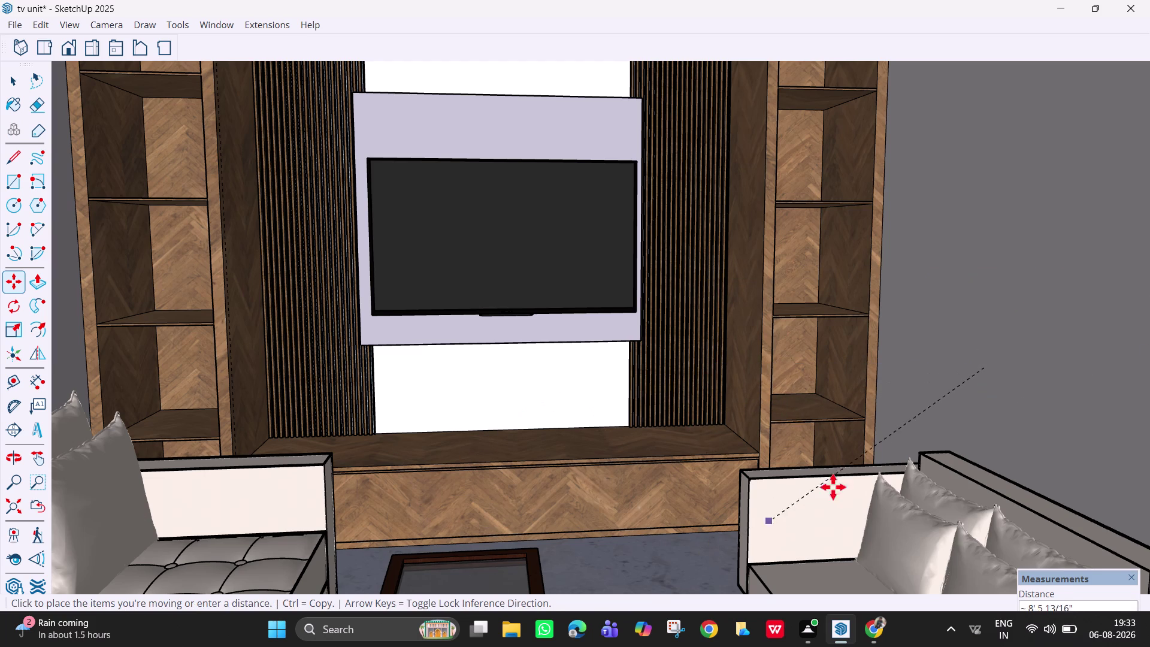
scroll(down, 3)
scroll(down, 3)
scroll(down, 3)
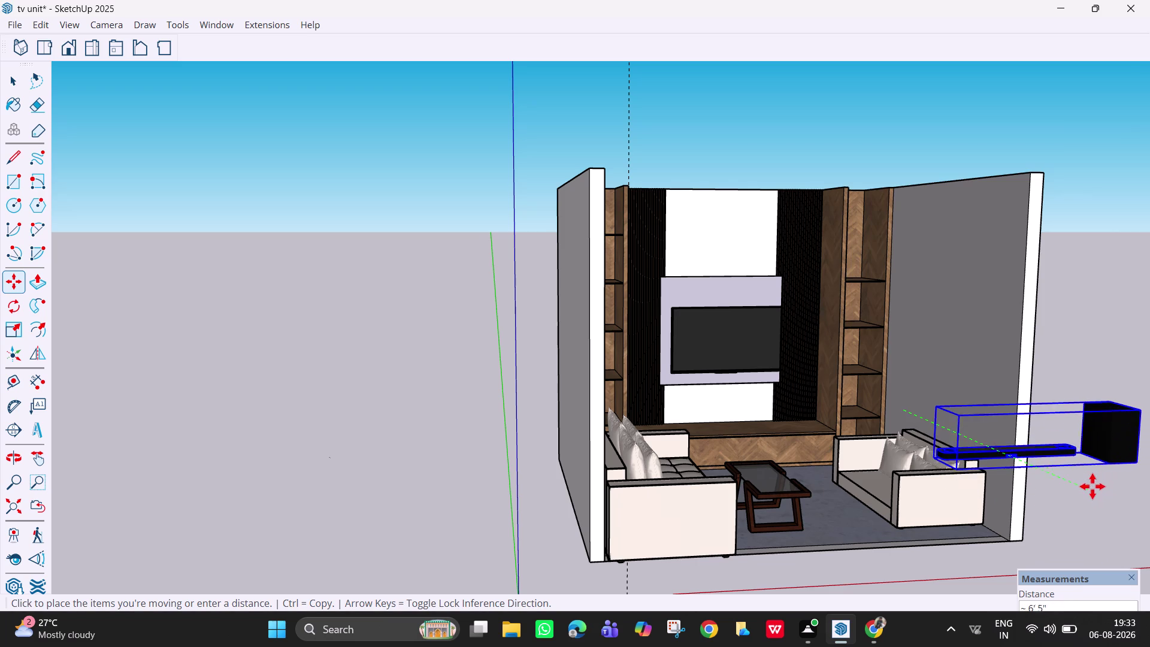
click(1090, 486)
middle_drag(991, 466, 920, 446)
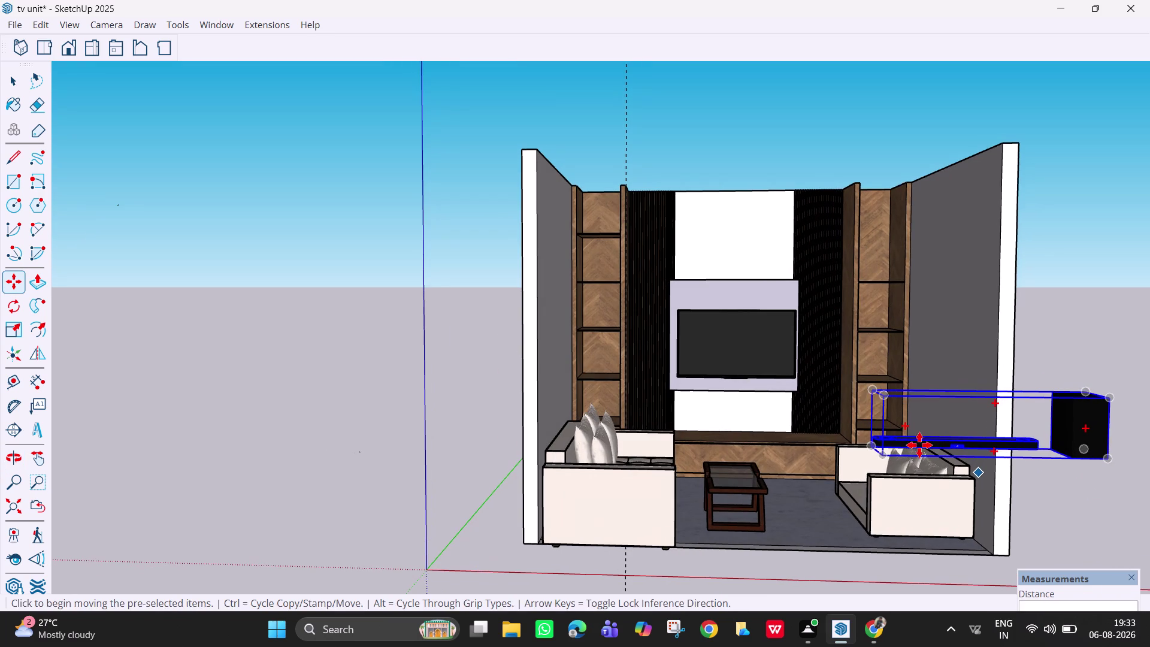
drag(890, 456, 862, 455)
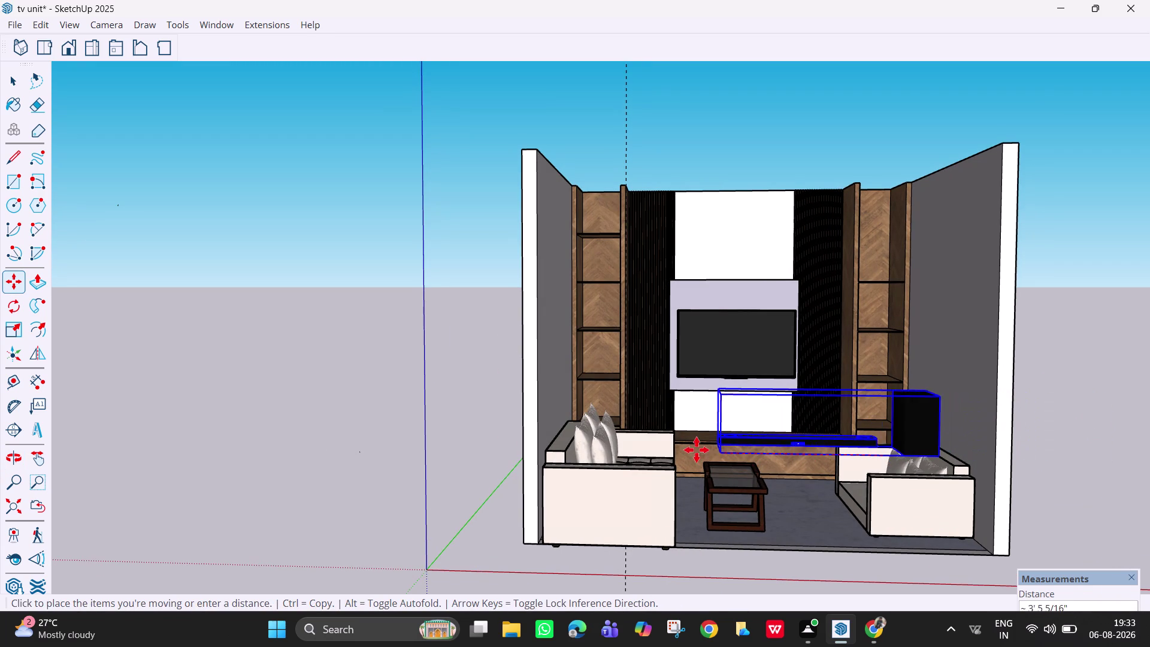
click(666, 448)
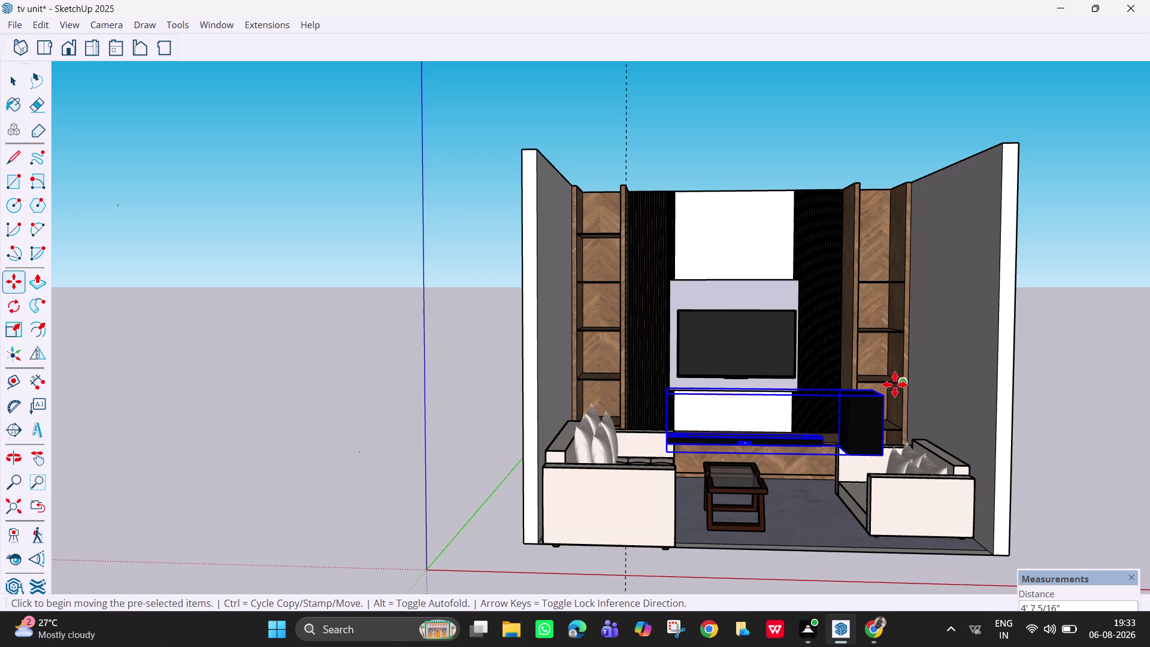
Scale the sound bar set uniformly down to about two-thirds size.
key(s)
drag(889, 395, 877, 407)
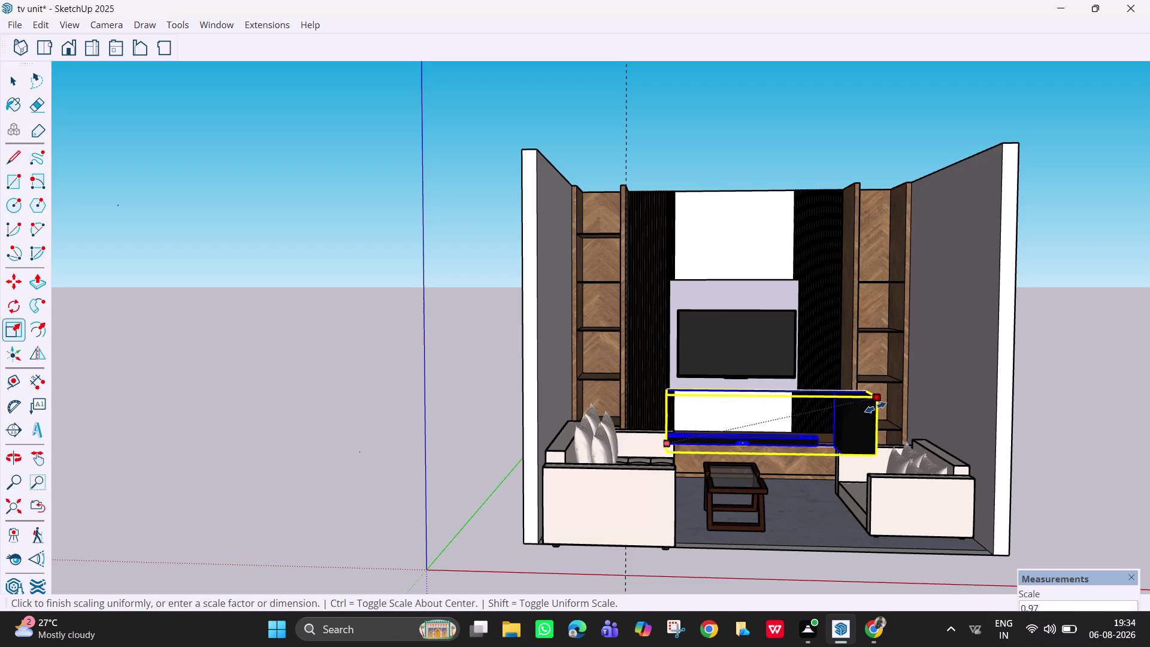
drag(877, 407, 801, 413)
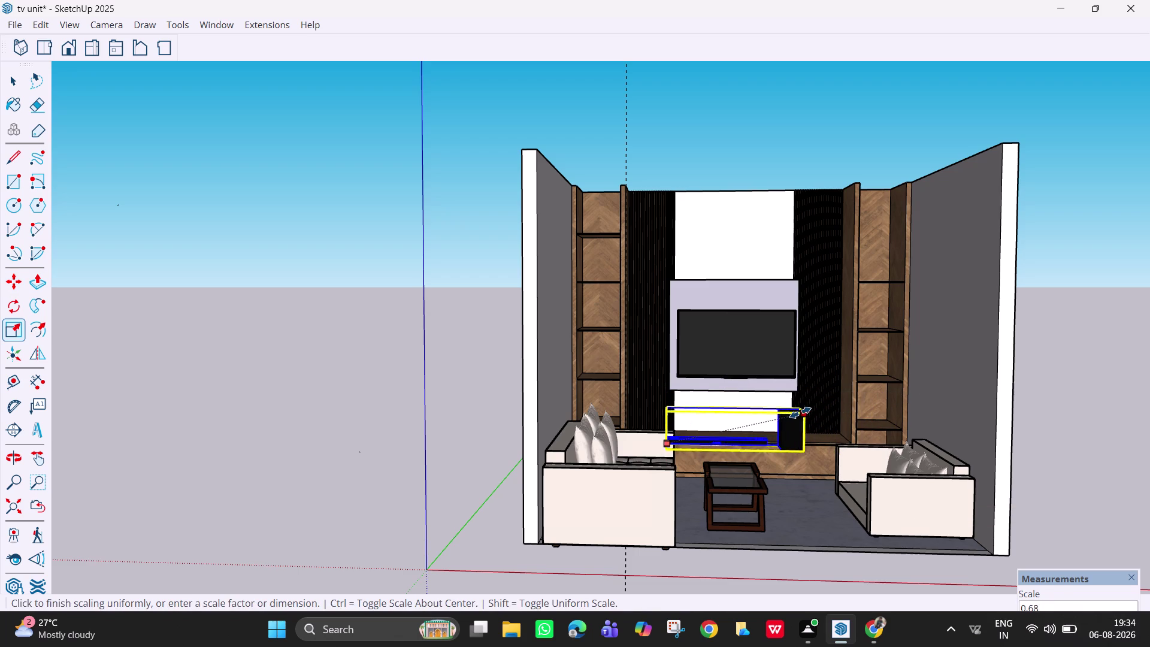
drag(801, 413, 788, 412)
scroll(up, 3)
key(space)
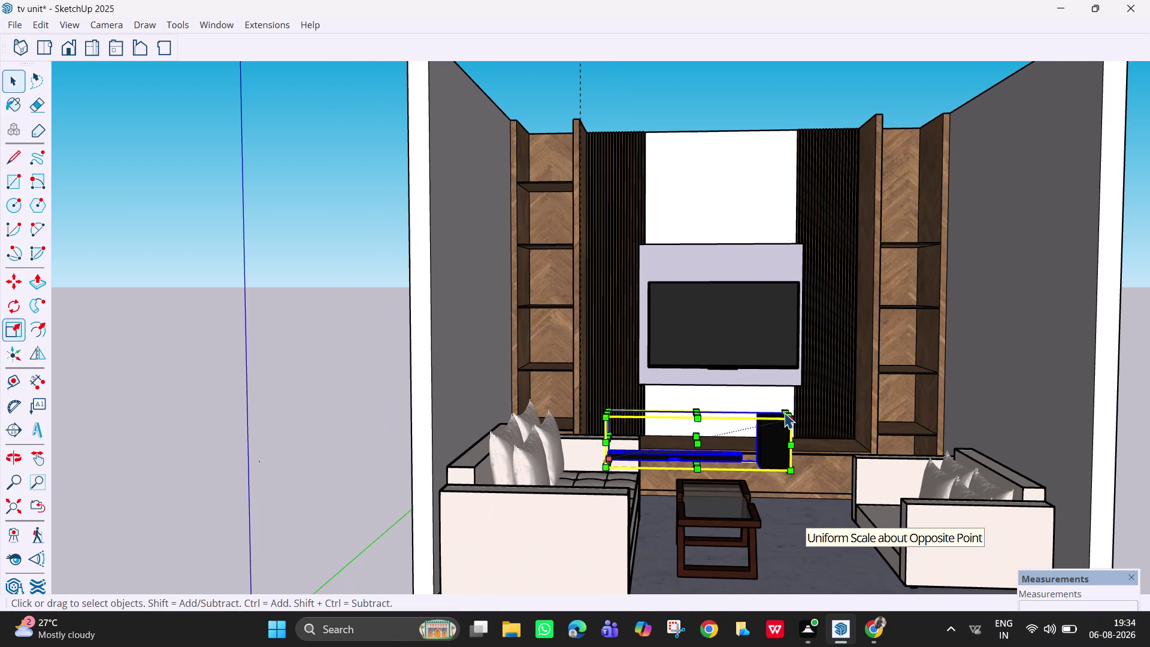
Move the resized sound bar set onto the TV unit ledge.
middle_drag(816, 428, 707, 486)
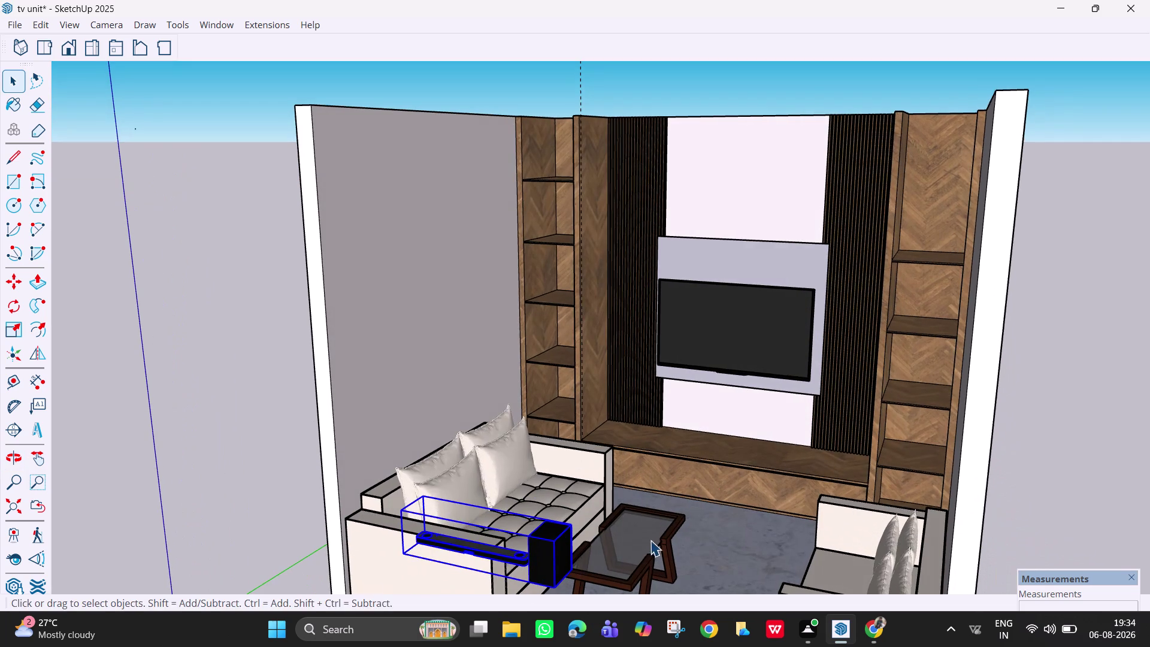
key(m)
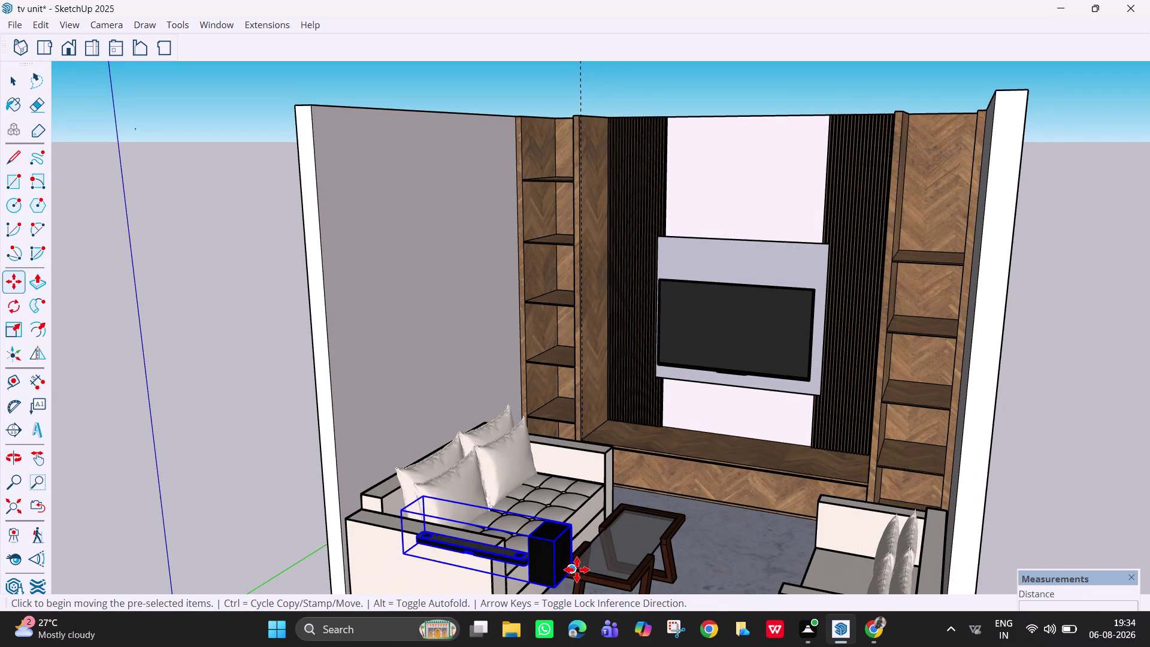
click(576, 569)
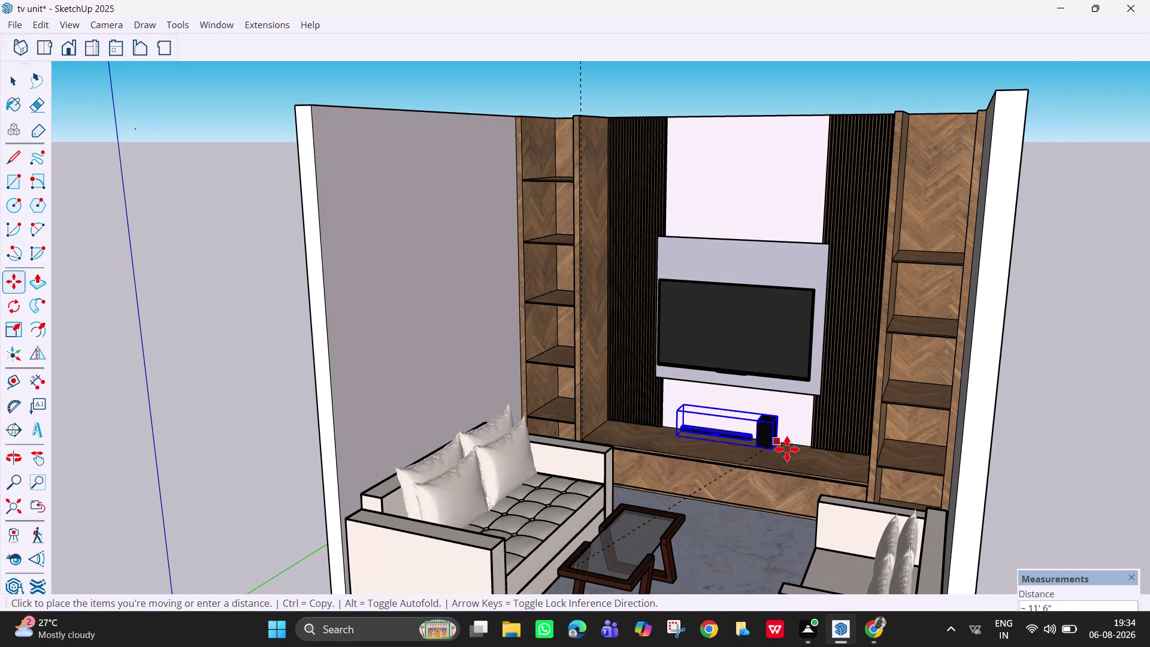
scroll(up, 3)
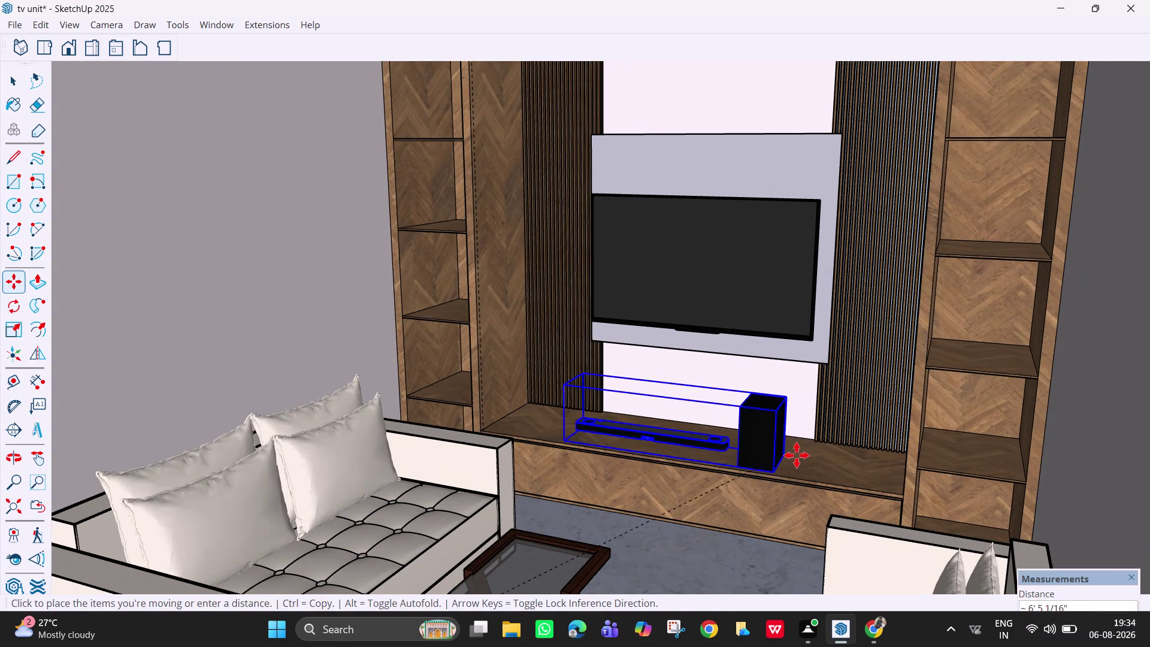
click(811, 459)
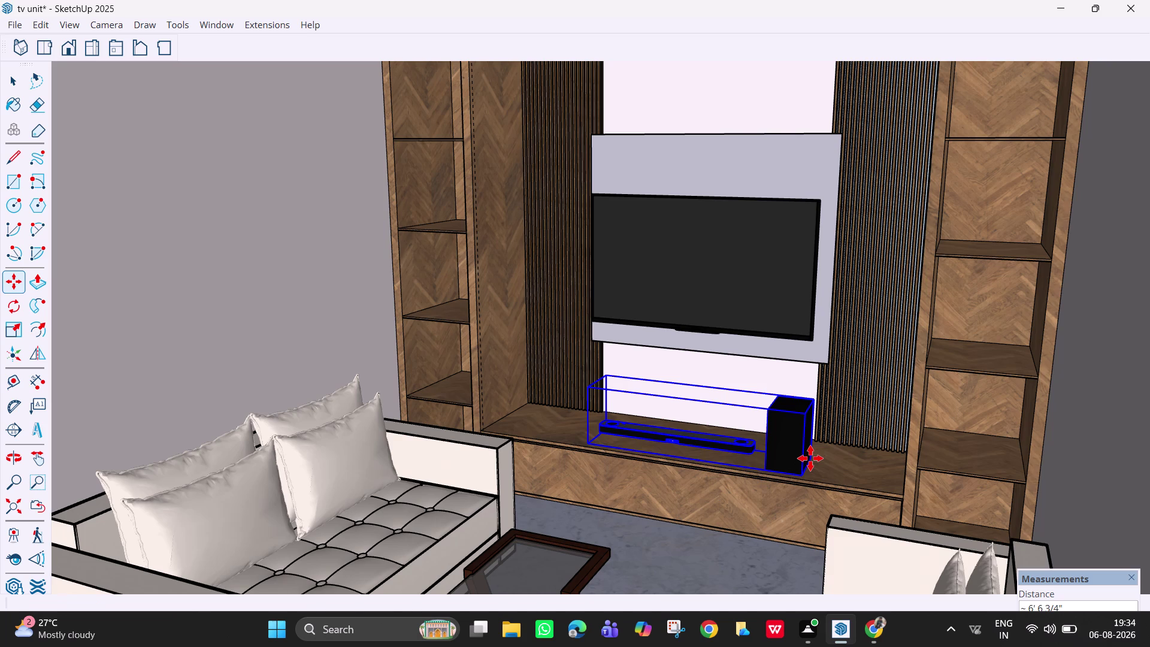
click(842, 470)
key(space)
click(839, 470)
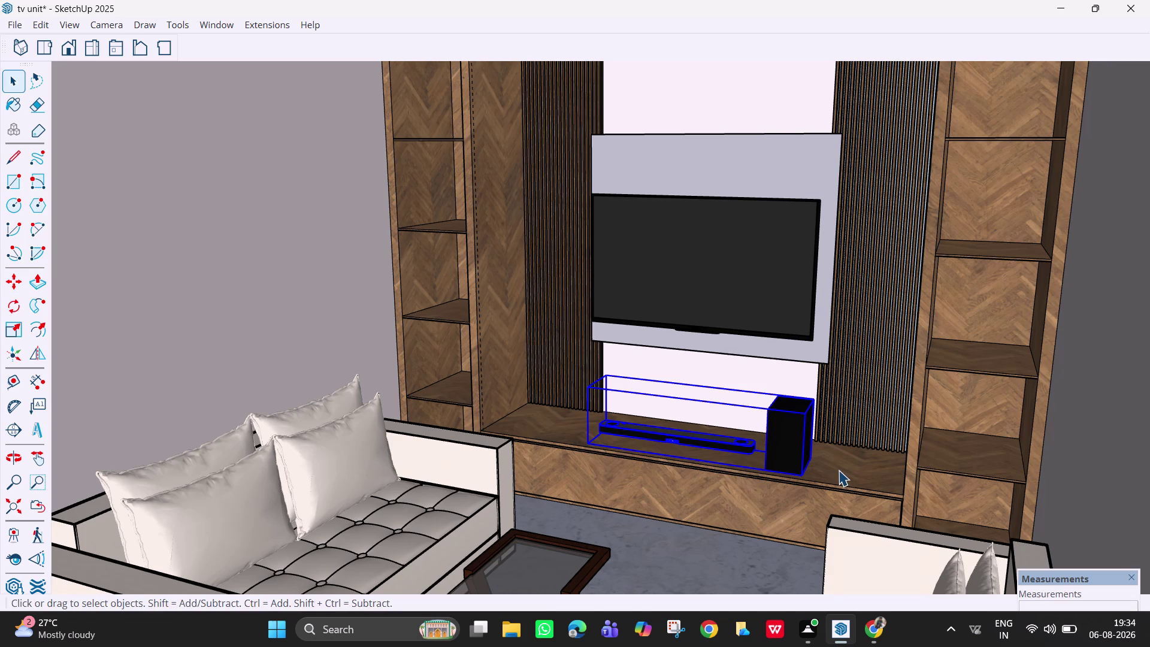
scroll(up, 3)
middle_drag(742, 446, 806, 378)
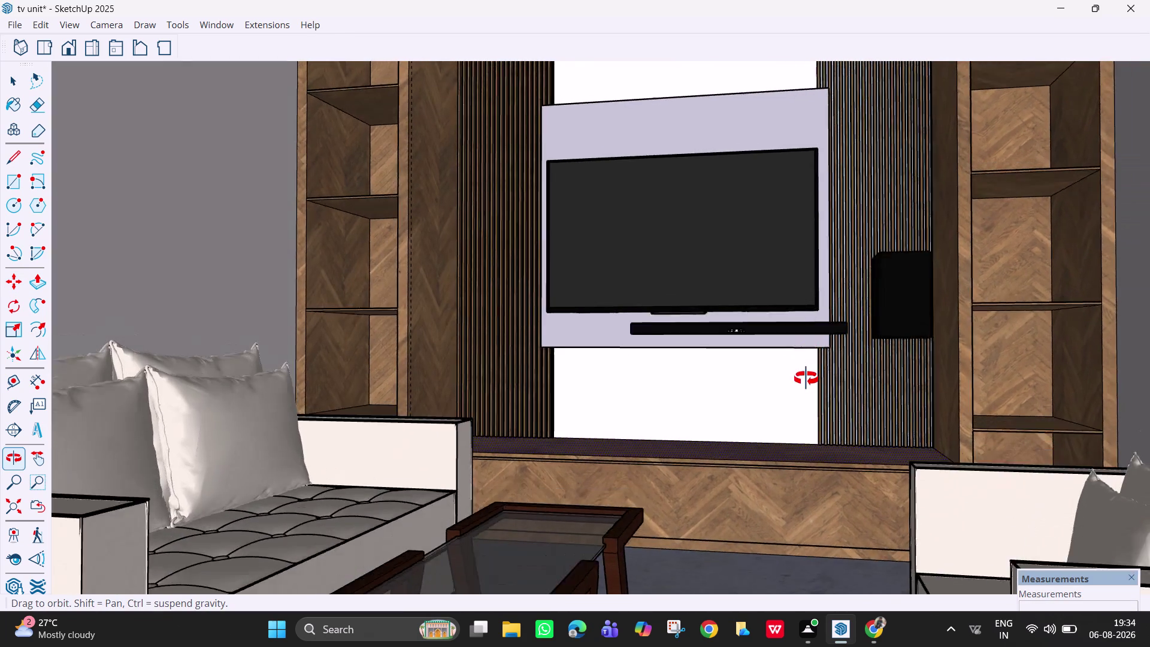
Reselect the sound bar set and set it down on the ledge under the TV.
middle_drag(807, 379, 937, 427)
click(808, 395)
drag(806, 394, 798, 397)
key(m)
scroll(up, 3)
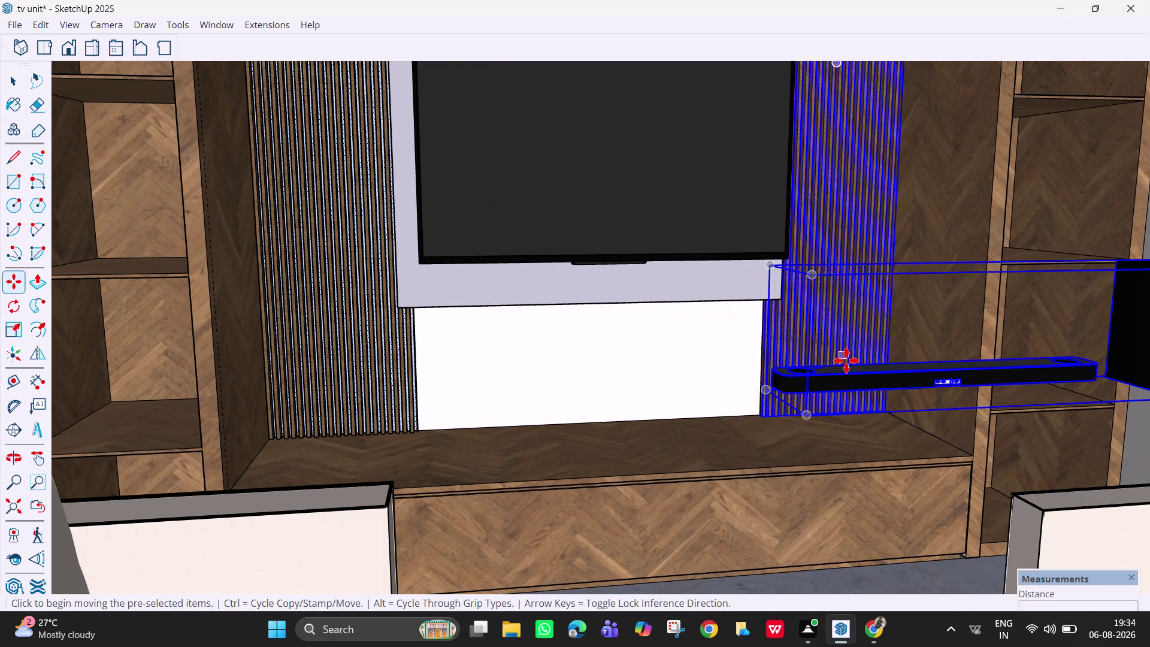
click(766, 394)
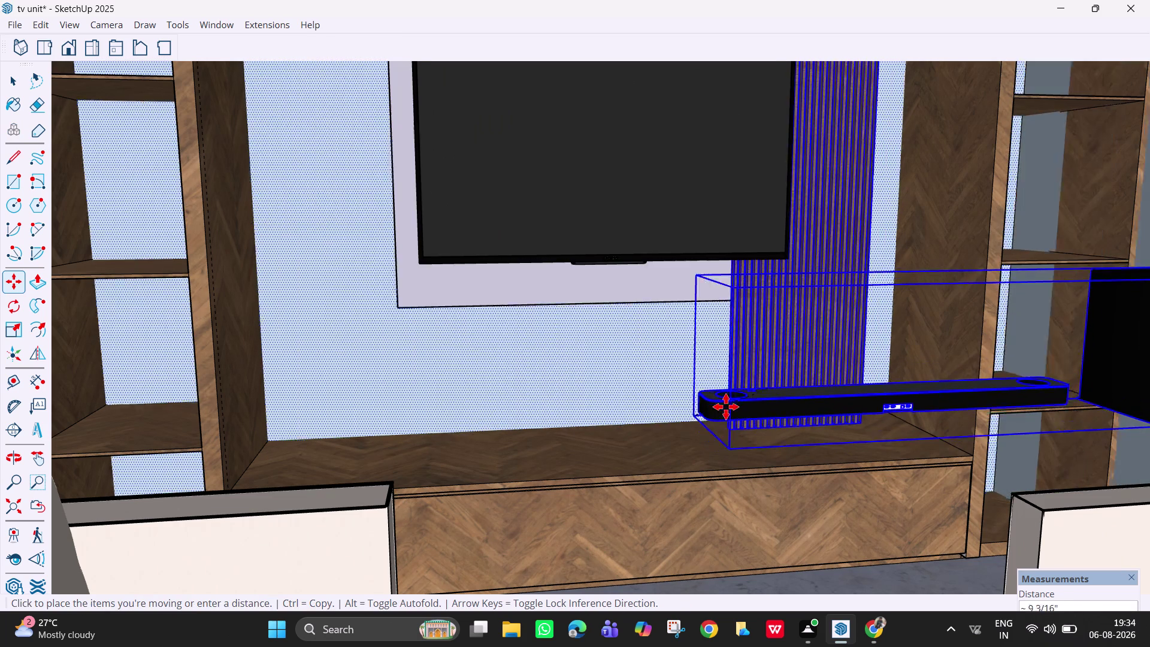
key(Escape)
key(space)
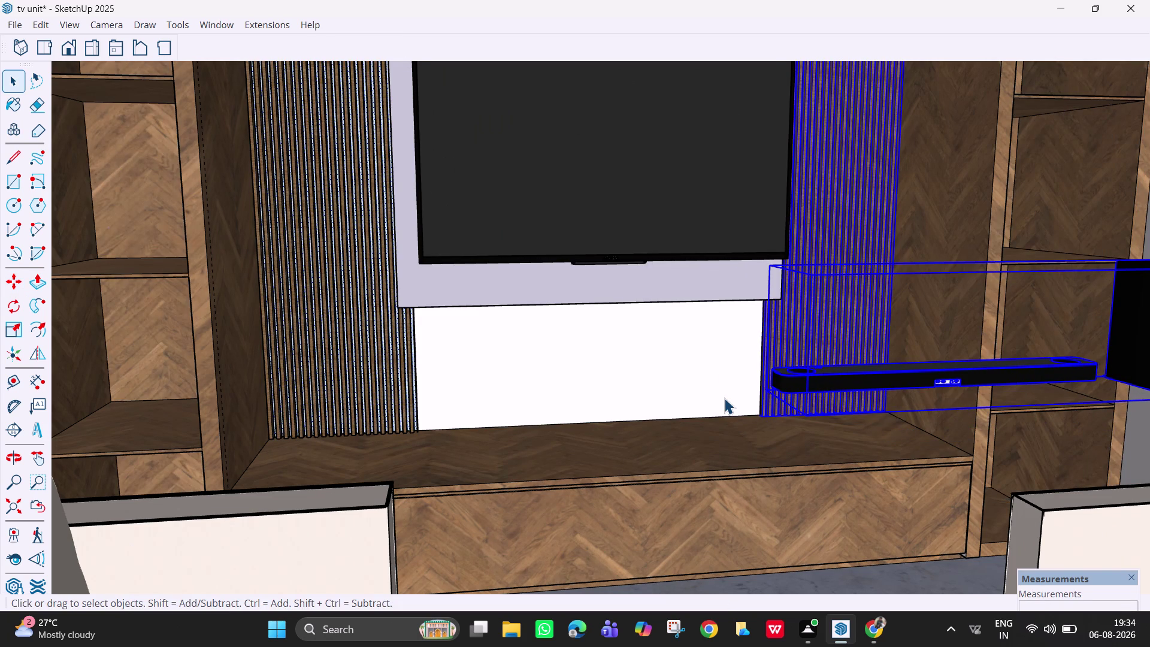
click(708, 389)
click(828, 382)
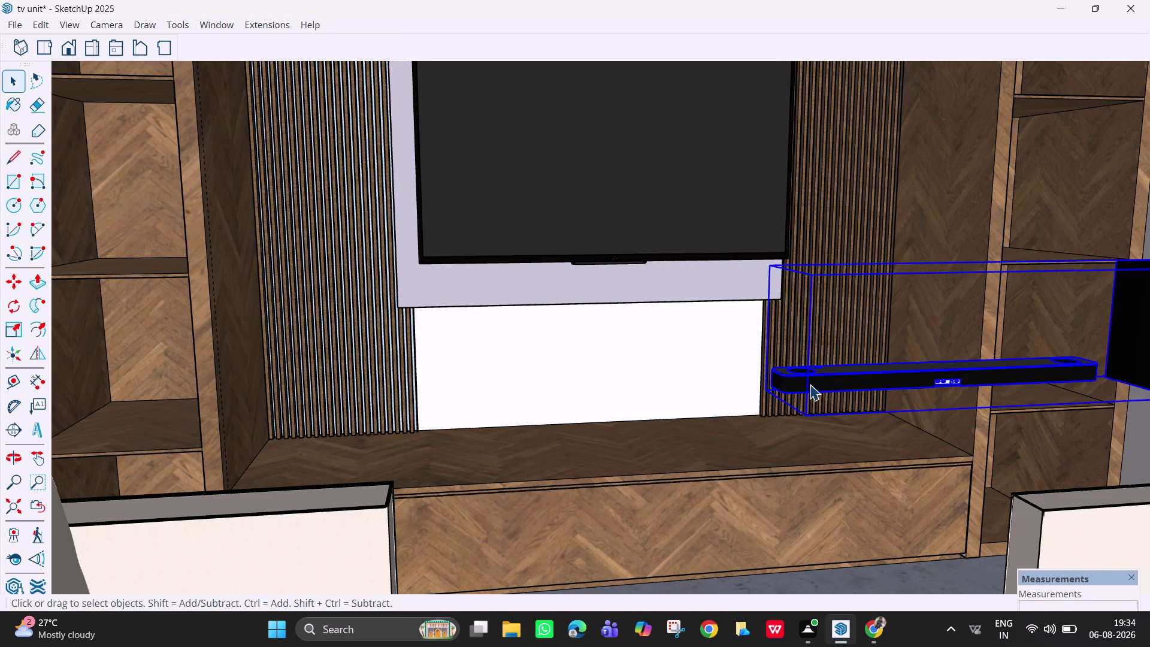
key(m)
click(763, 392)
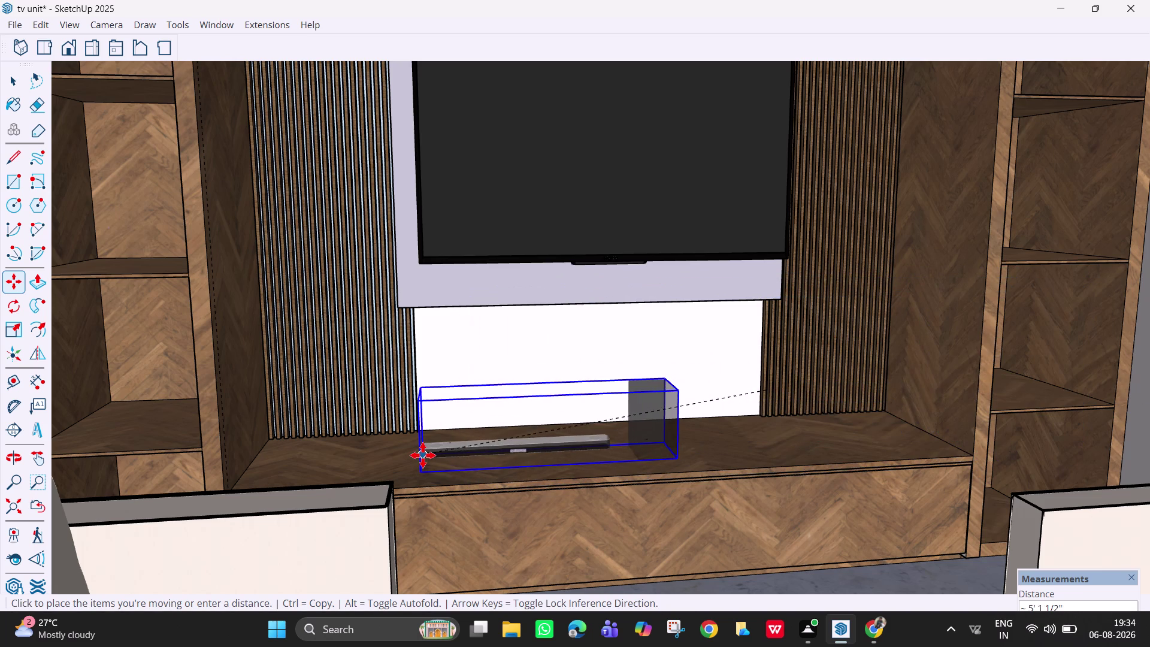
click(442, 455)
scroll(up, 3)
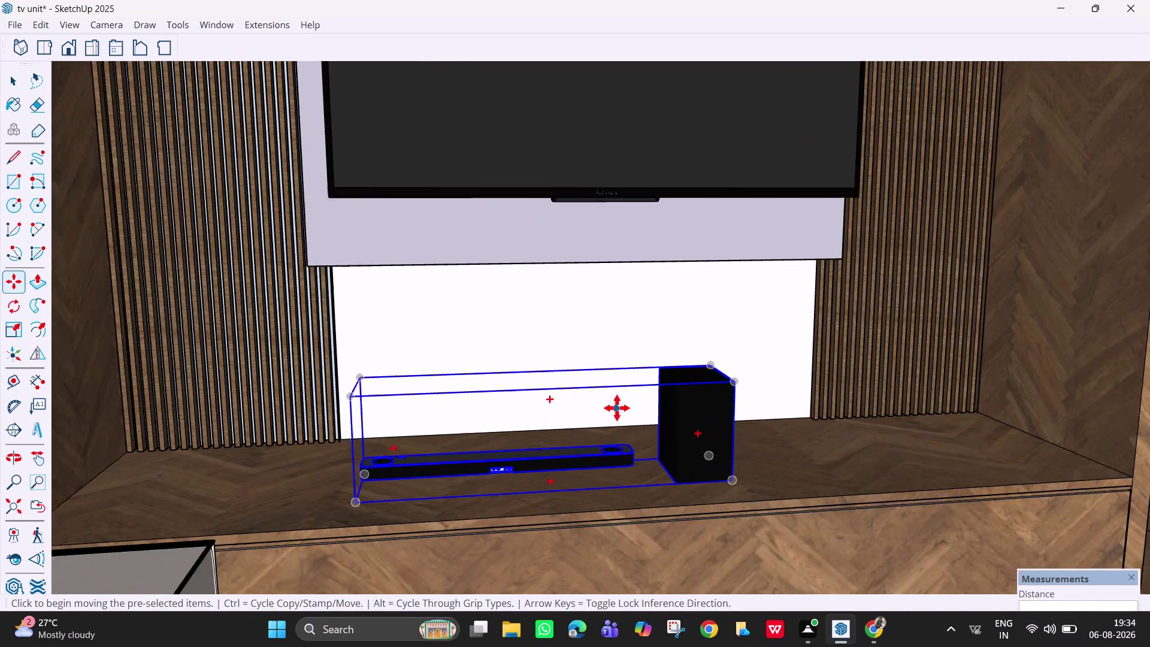
Shift the sound bar set further right along the ledge.
middle_drag(789, 399, 763, 418)
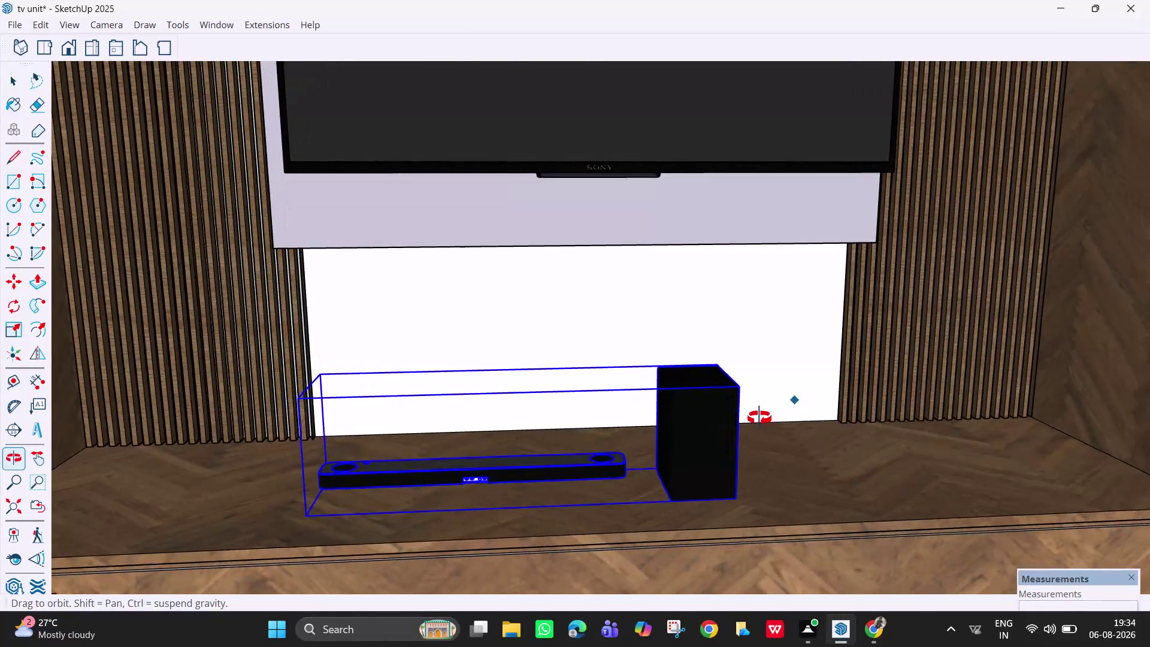
middle_drag(763, 419, 758, 418)
scroll(down, 3)
scroll(down, 3)
middle_drag(667, 443, 607, 404)
scroll(down, 3)
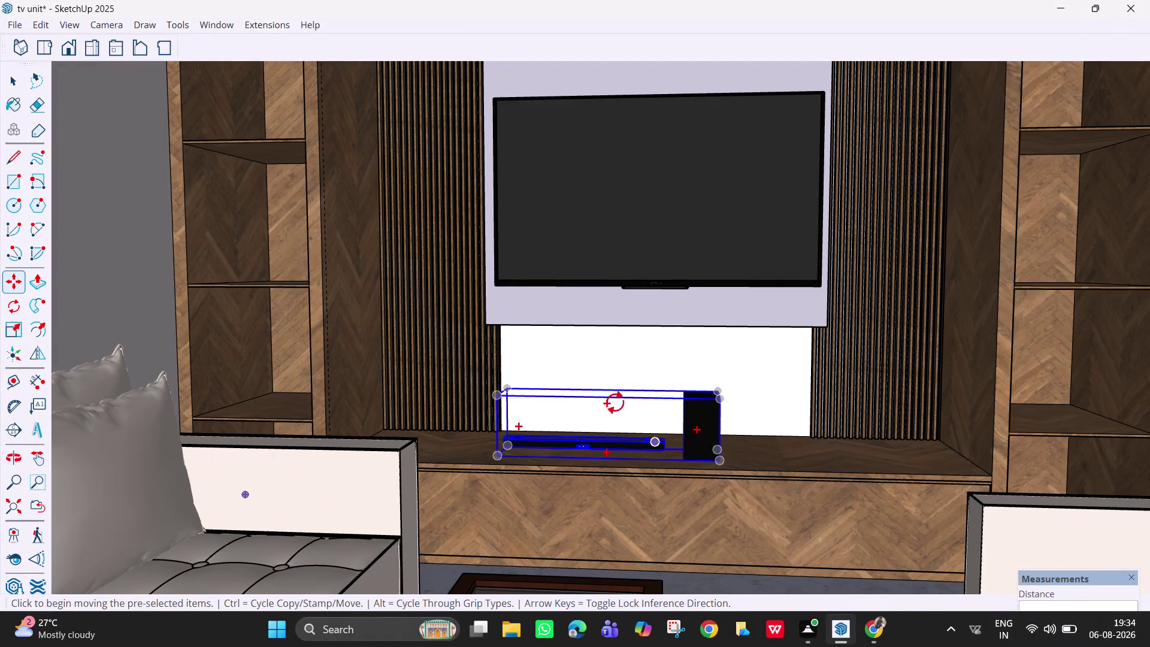
key(space)
key(m)
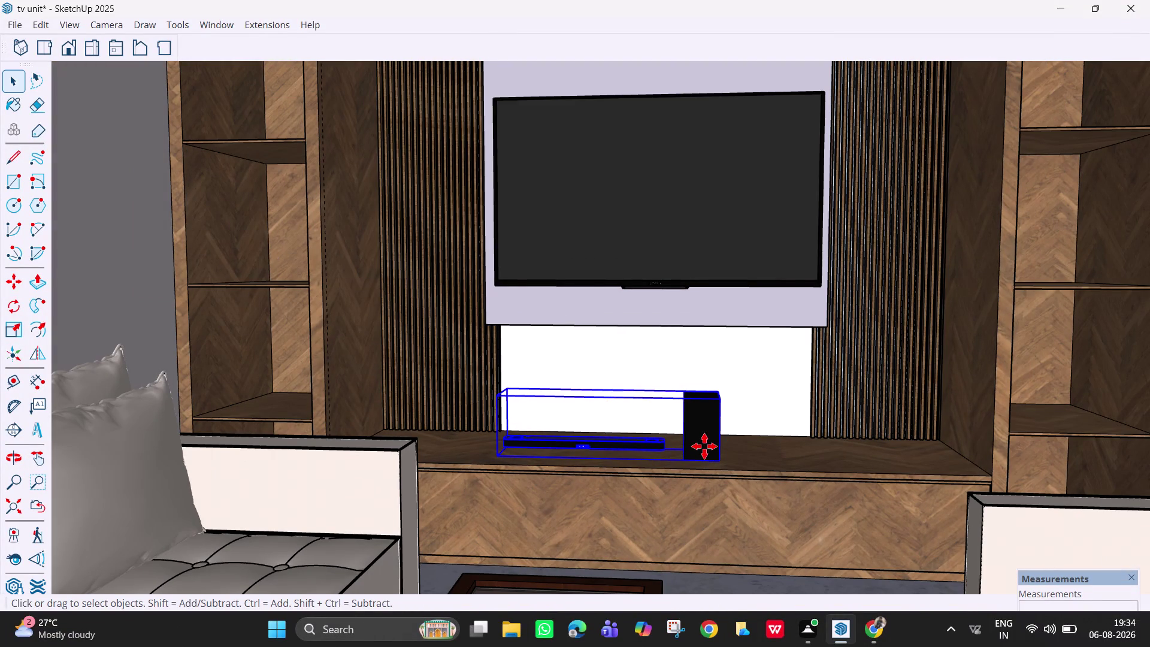
click(720, 456)
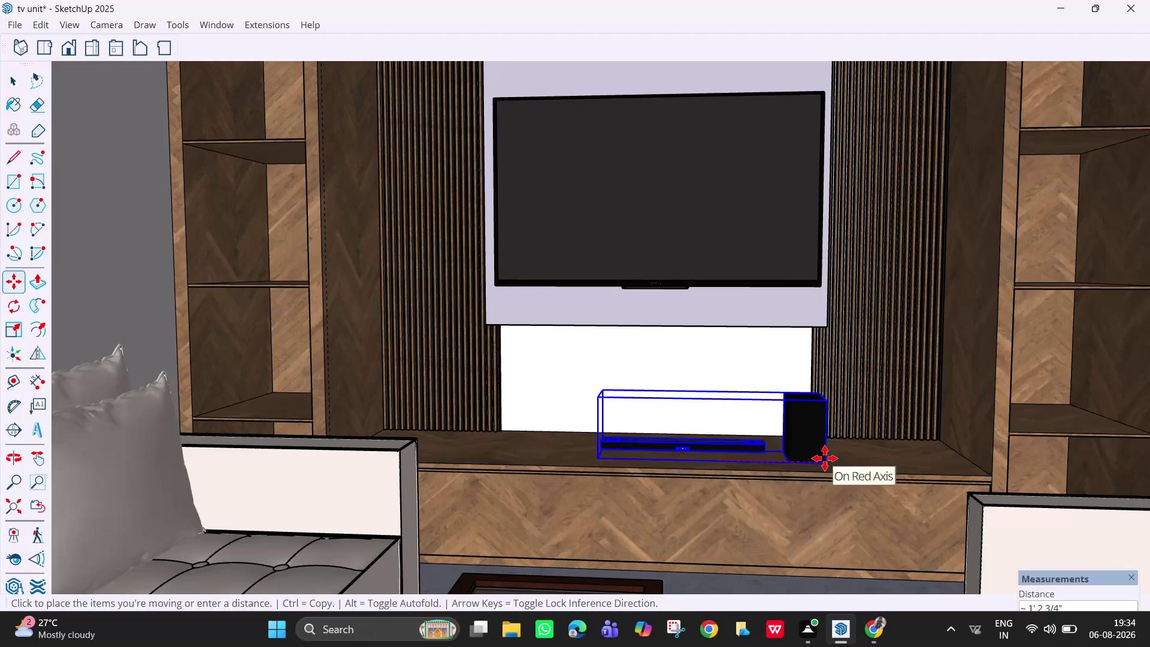
click(825, 458)
key(Escape)
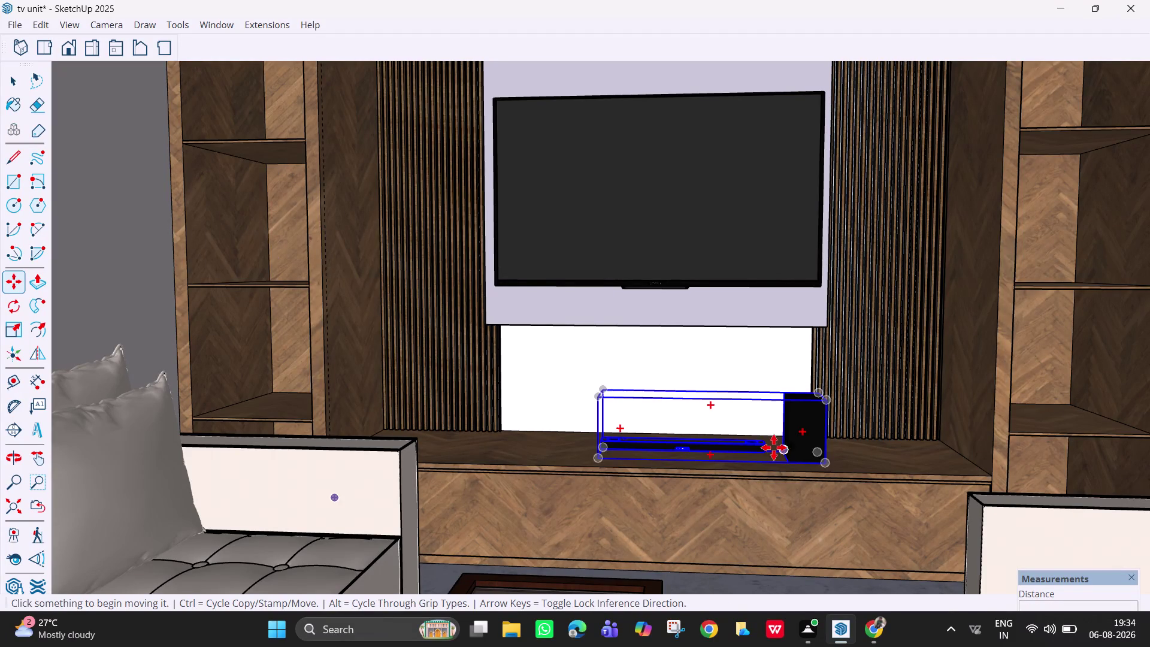
key(space)
Orbit out to view the furnished room and clear the selection.
scroll(down, 3)
middle_drag(755, 472, 767, 515)
scroll(down, 3)
middle_drag(749, 501, 717, 468)
click(232, 31)
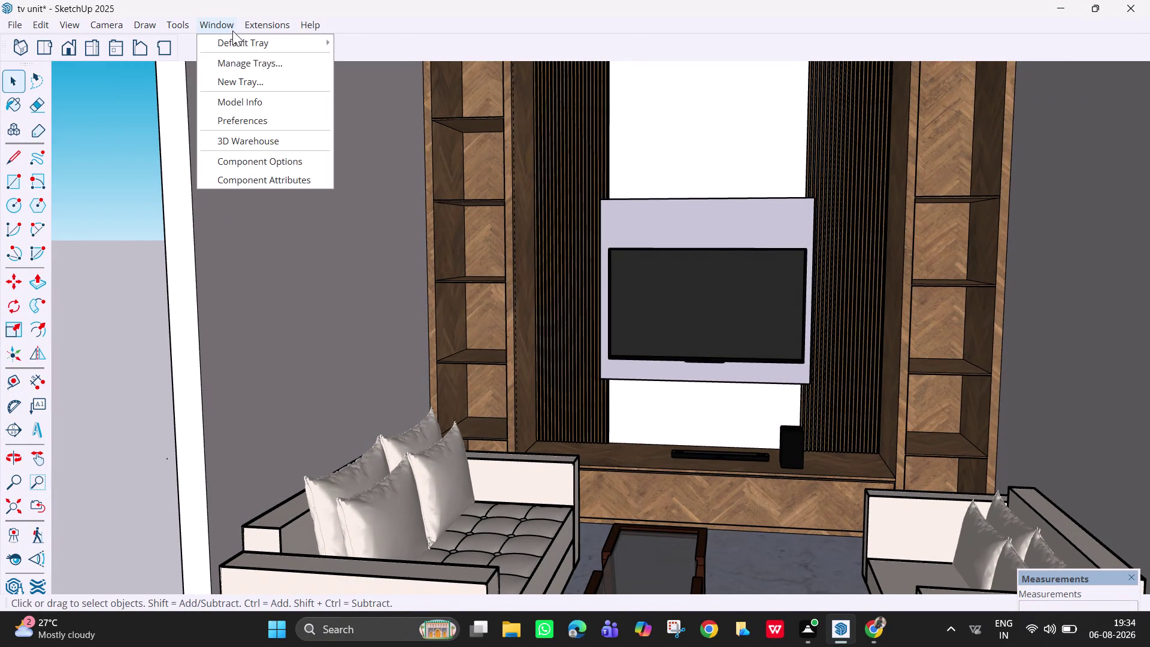
Reopen 3D Warehouse and search for 'dish box'.
click(265, 138)
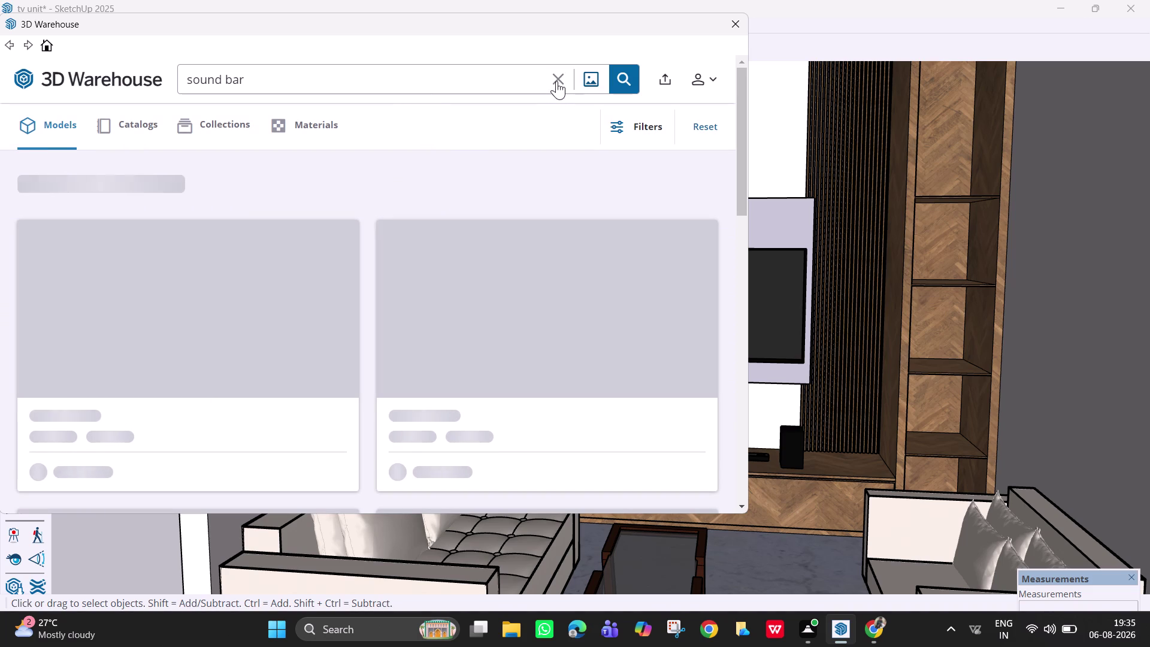
click(557, 78)
text(dis)
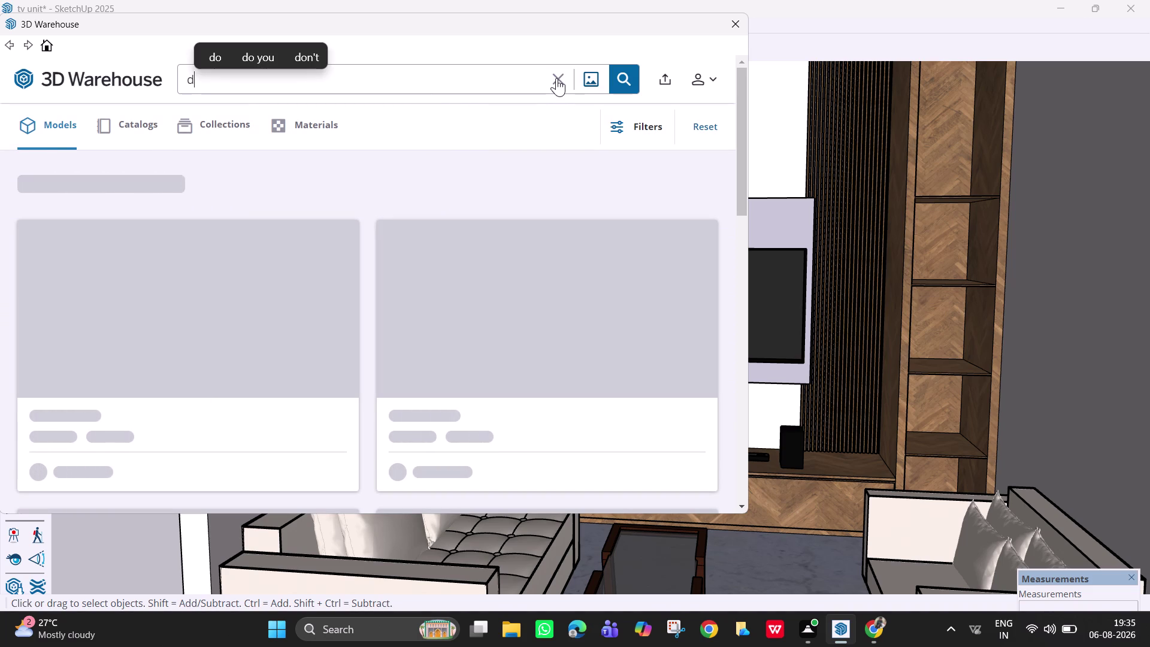
text(h box)
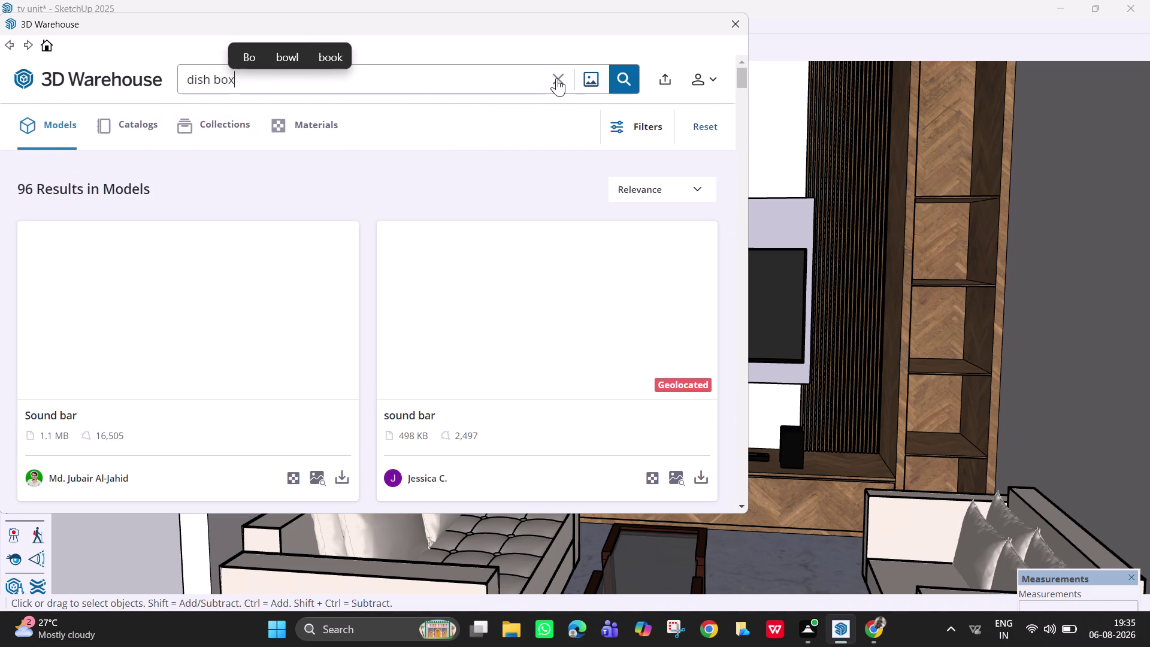
key(Return)
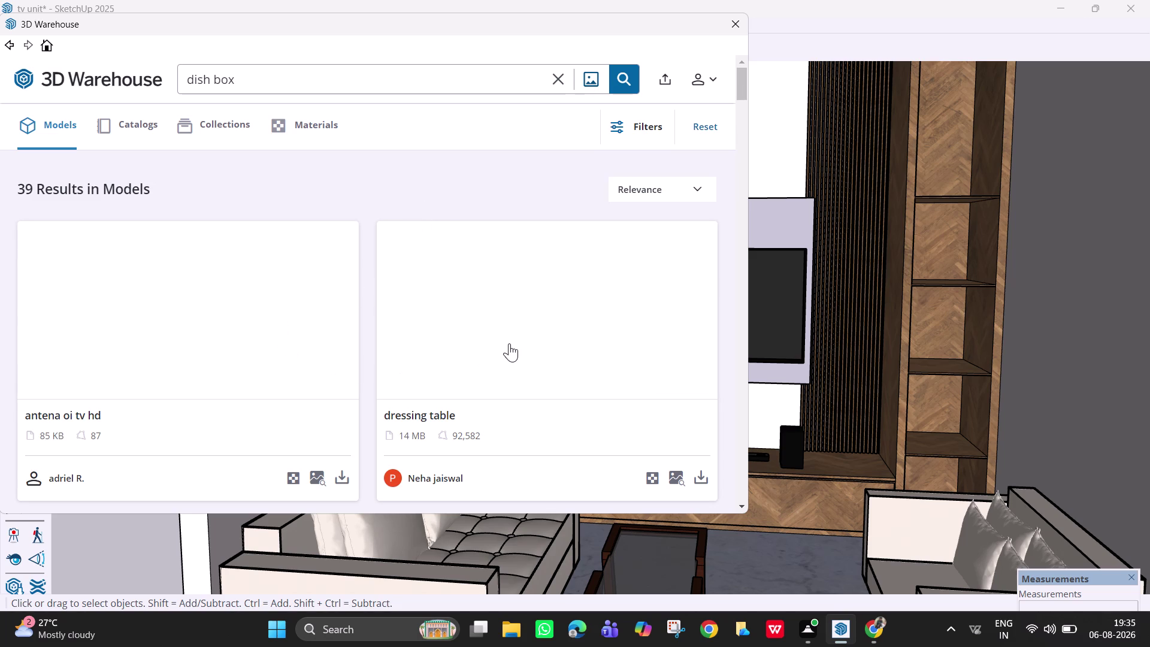
Refine the search to 'tv dish box'.
scroll(down, 3)
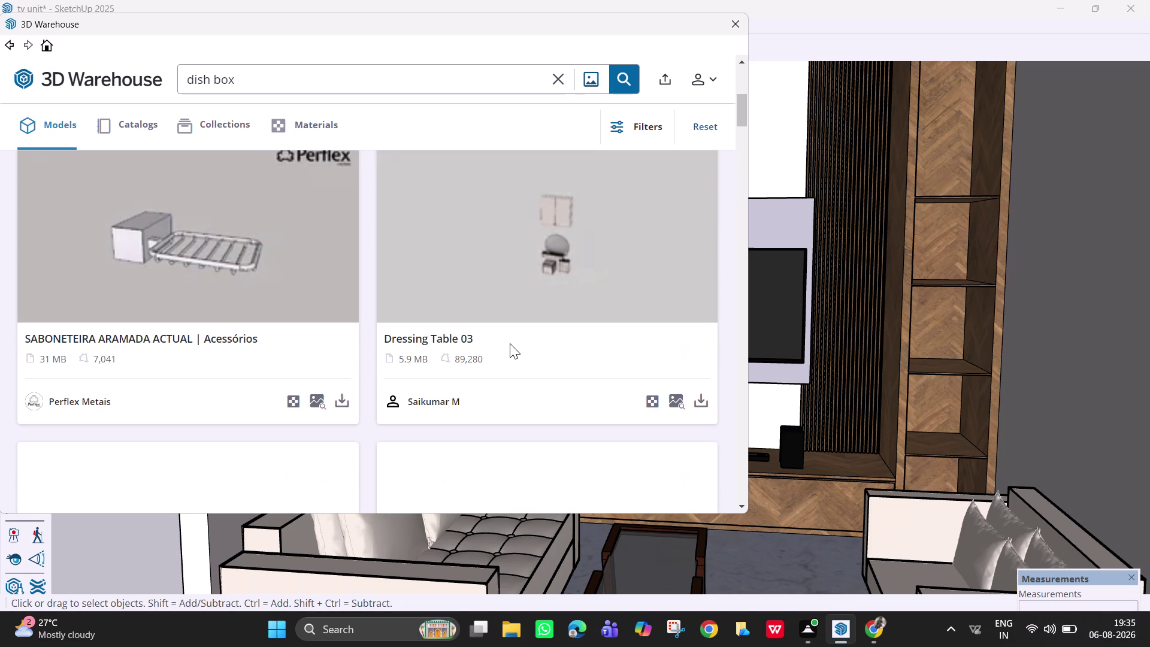
scroll(down, 3)
scroll(down, 3)
scroll(down, 3)
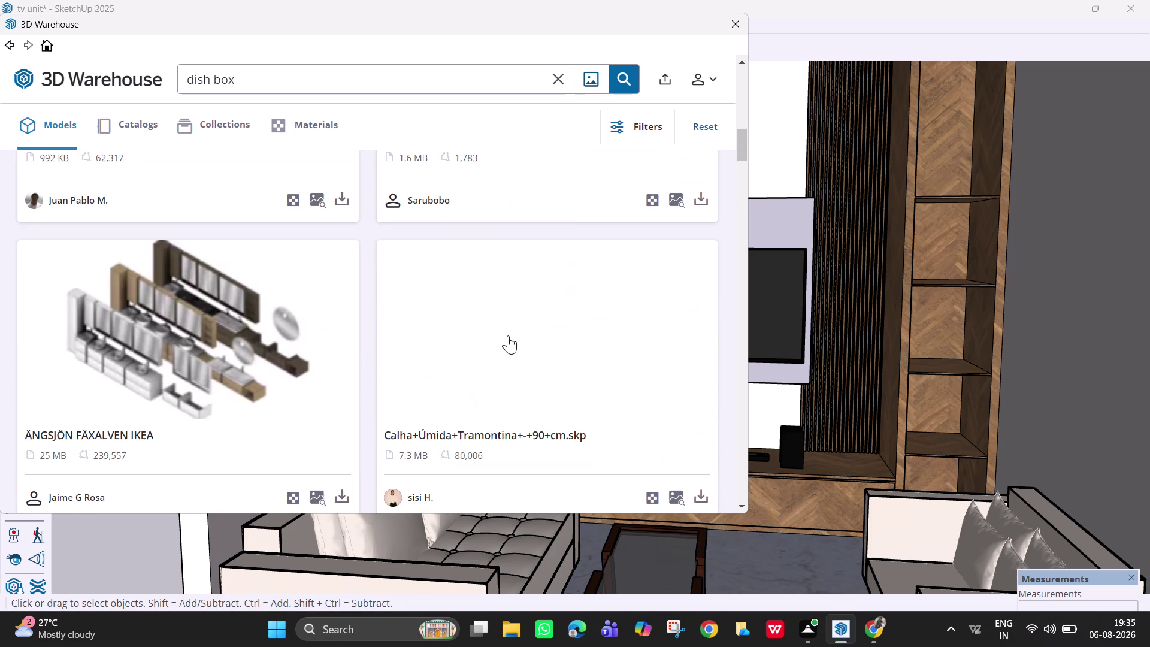
scroll(down, 3)
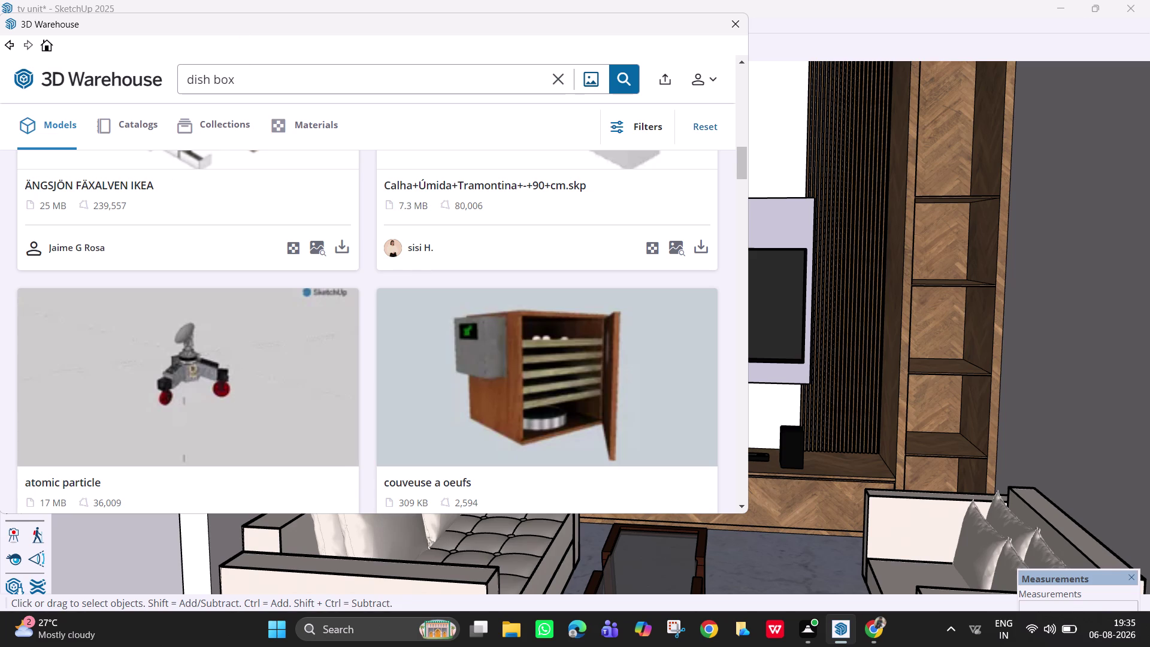
drag(215, 79, 185, 78)
key(t)
text(v)
key(space)
text(dish)
key(Return)
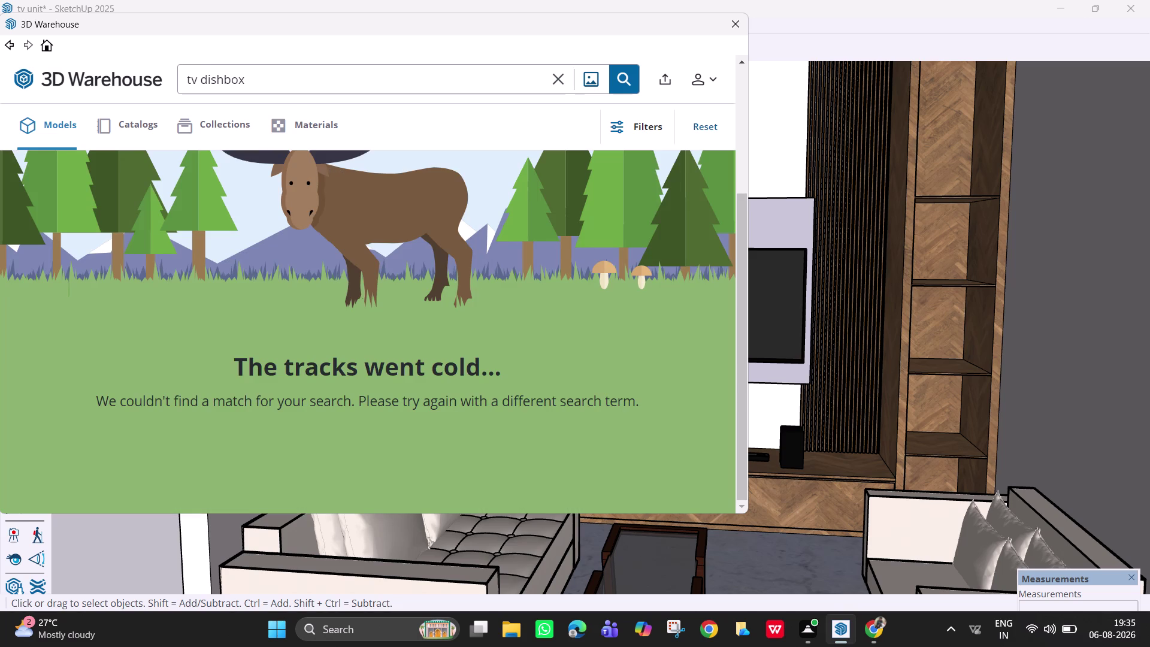
click(225, 81)
key(space)
click(614, 81)
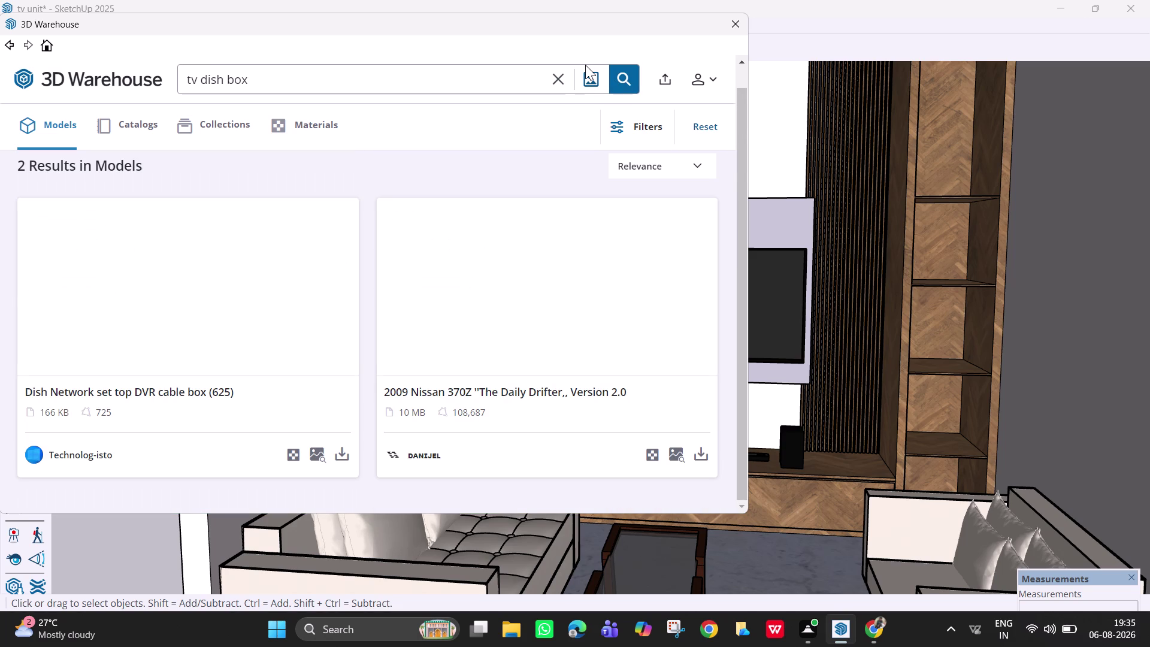
Download the Dish Network set top DVR cable box and load it into the model.
scroll(down, 3)
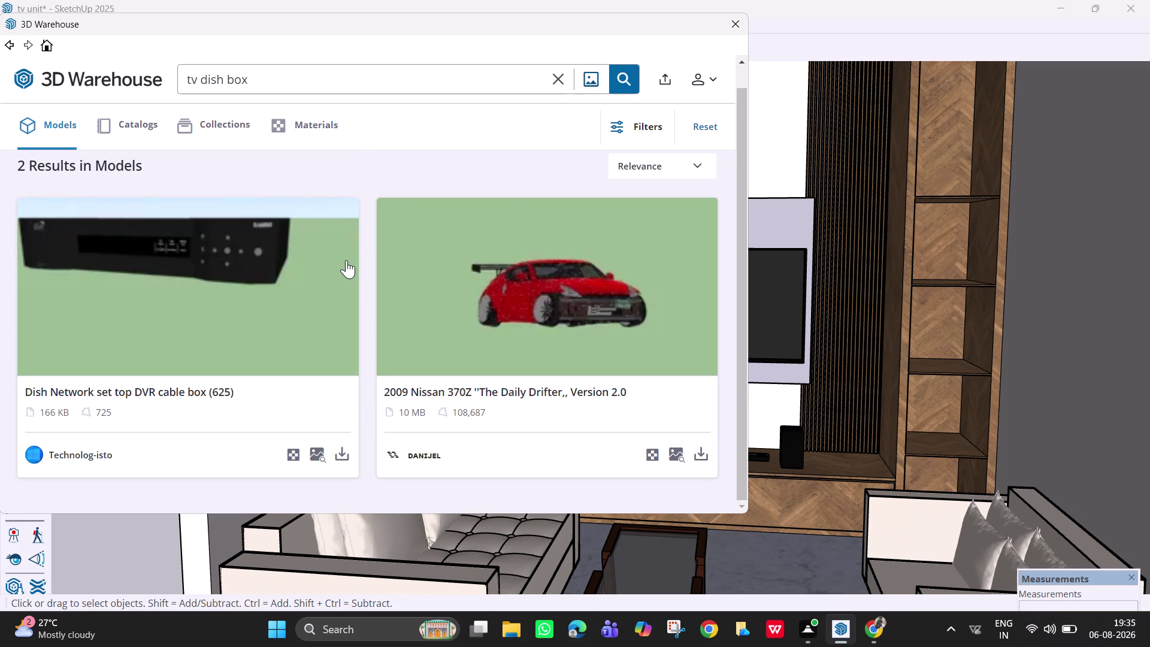
scroll(down, 3)
scroll(down, 3)
scroll(up, 3)
scroll(down, 3)
scroll(up, 3)
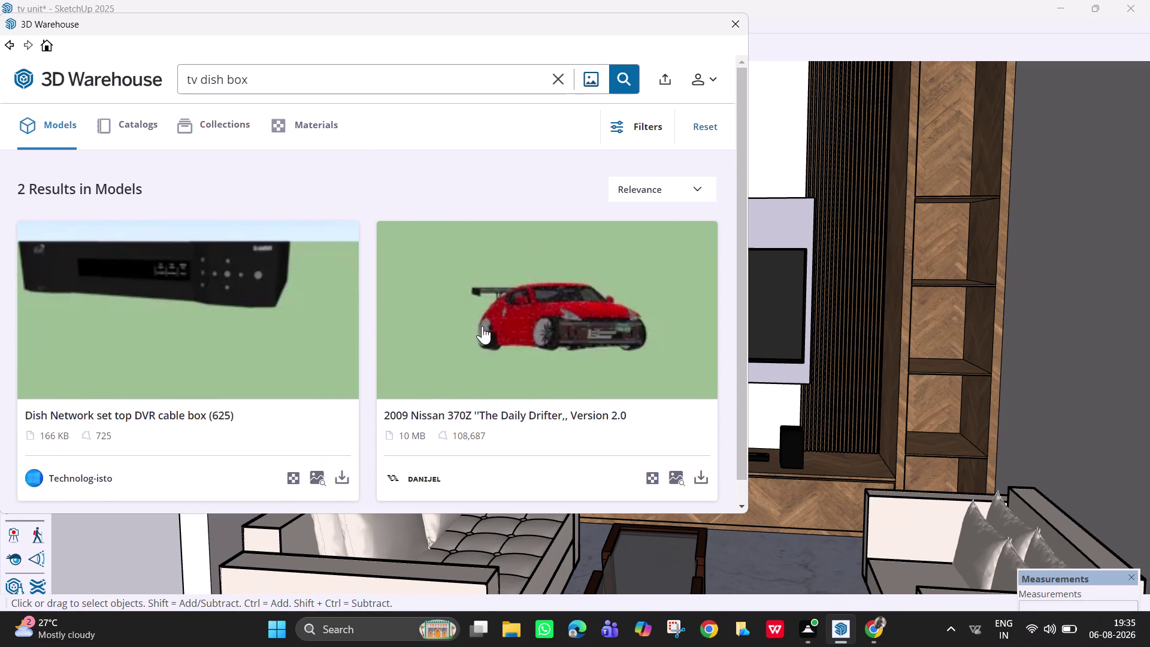
scroll(up, 3)
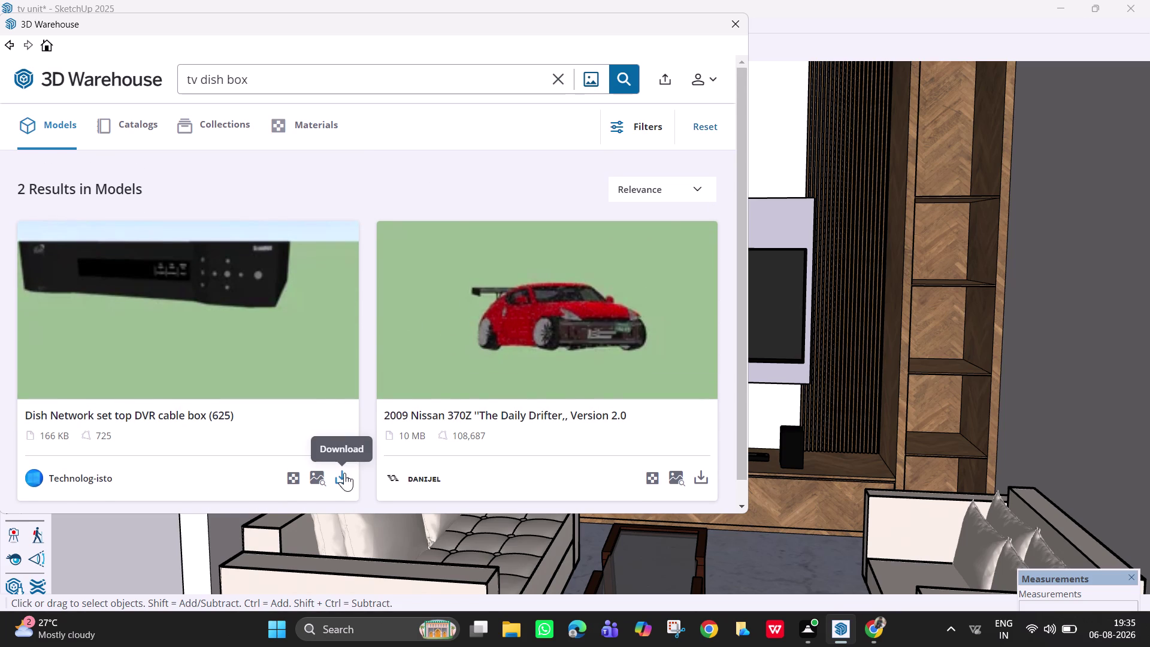
click(345, 473)
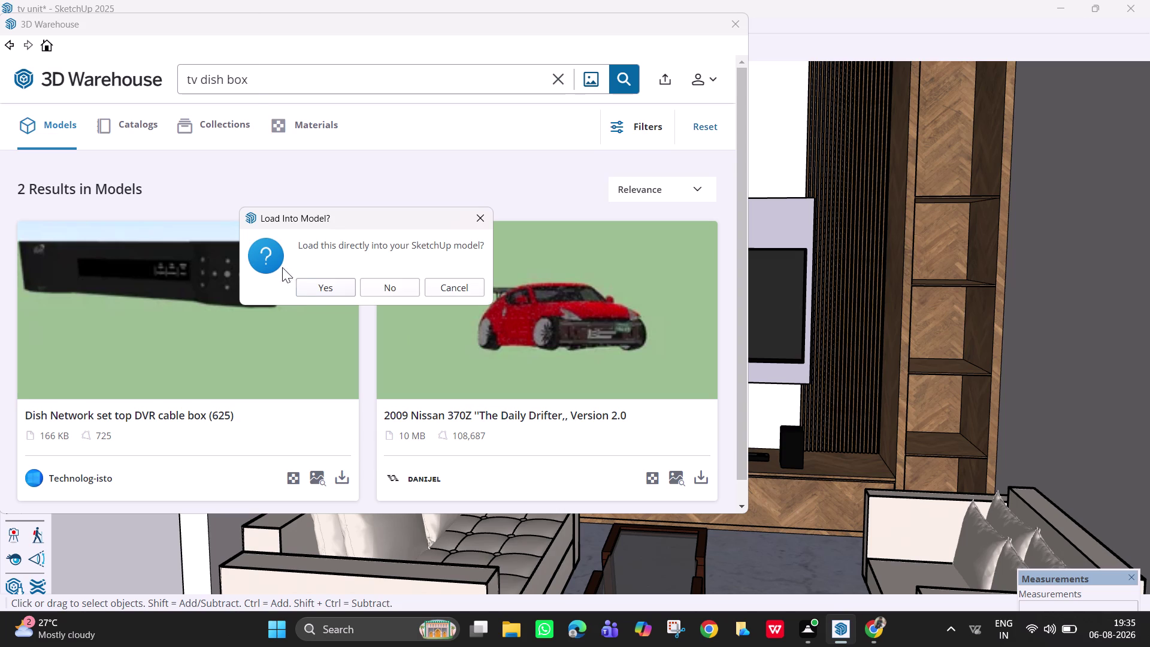
click(324, 285)
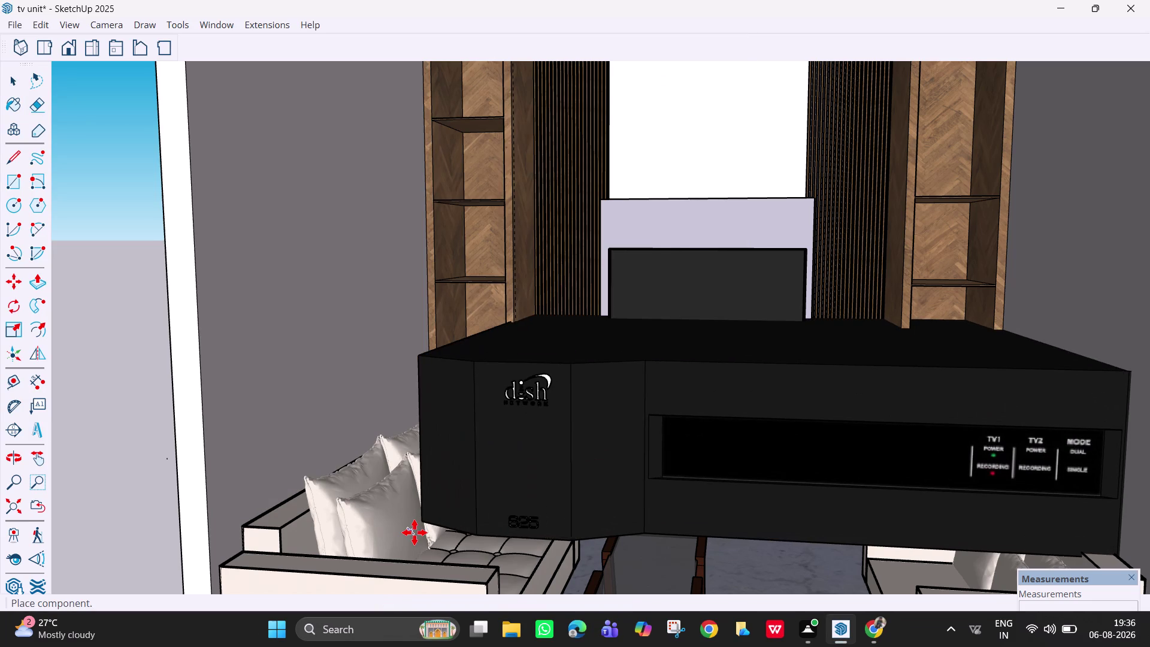
Place the set-top box in the room and scale it down uniformly.
click(415, 532)
scroll(down, 3)
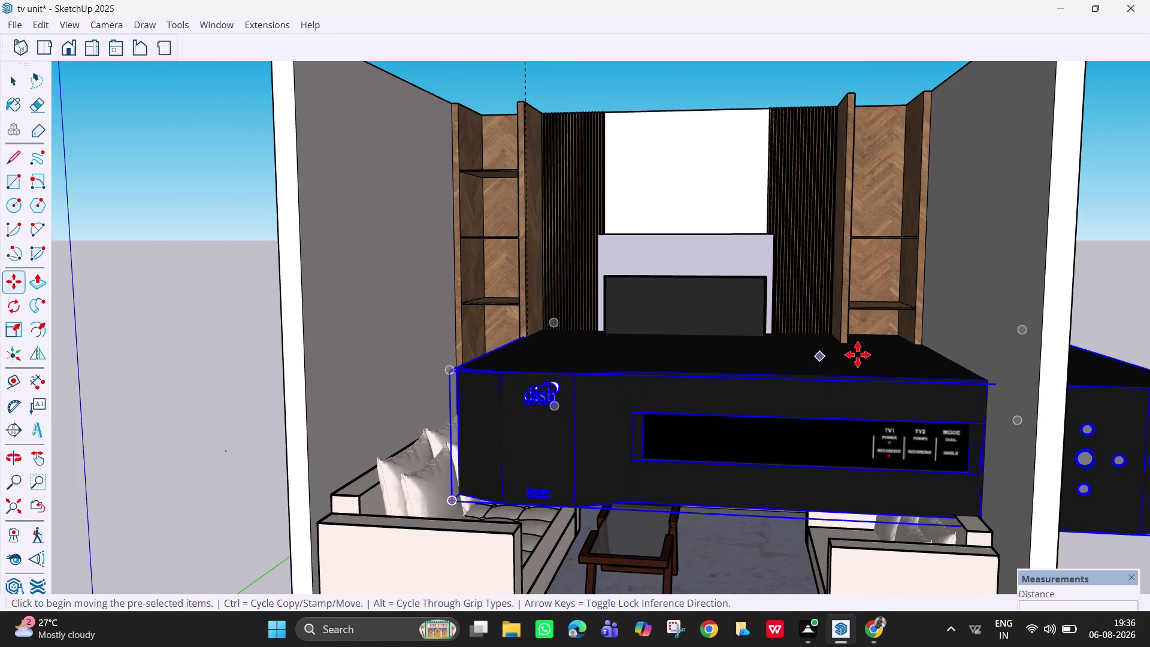
scroll(down, 3)
key(s)
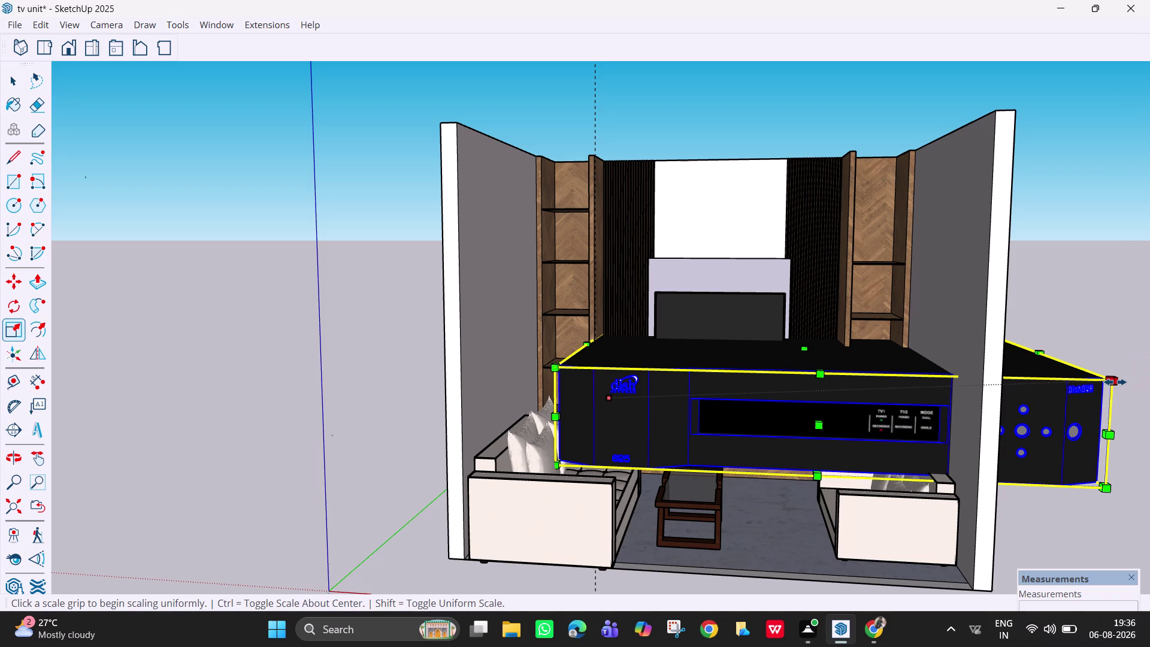
drag(1116, 382, 901, 419)
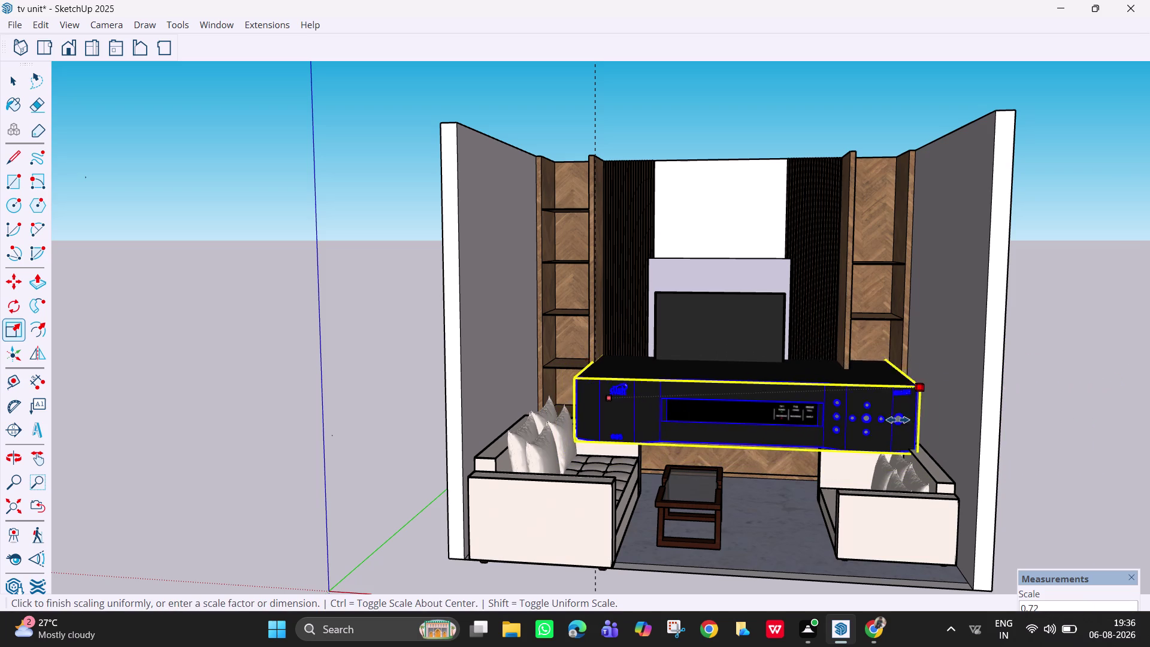
drag(902, 418, 751, 448)
Reduce the box's width and depth, then shrink it uniformly to fit under the TV.
scroll(up, 3)
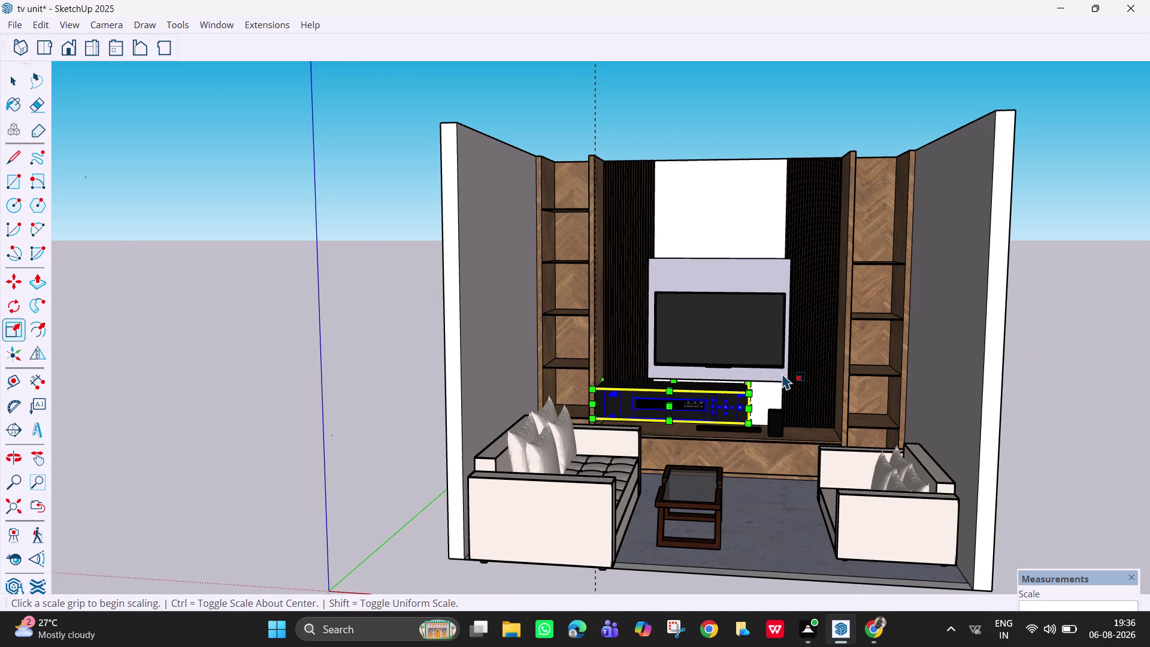
scroll(up, 3)
middle_drag(781, 379, 587, 452)
middle_drag(697, 438, 807, 411)
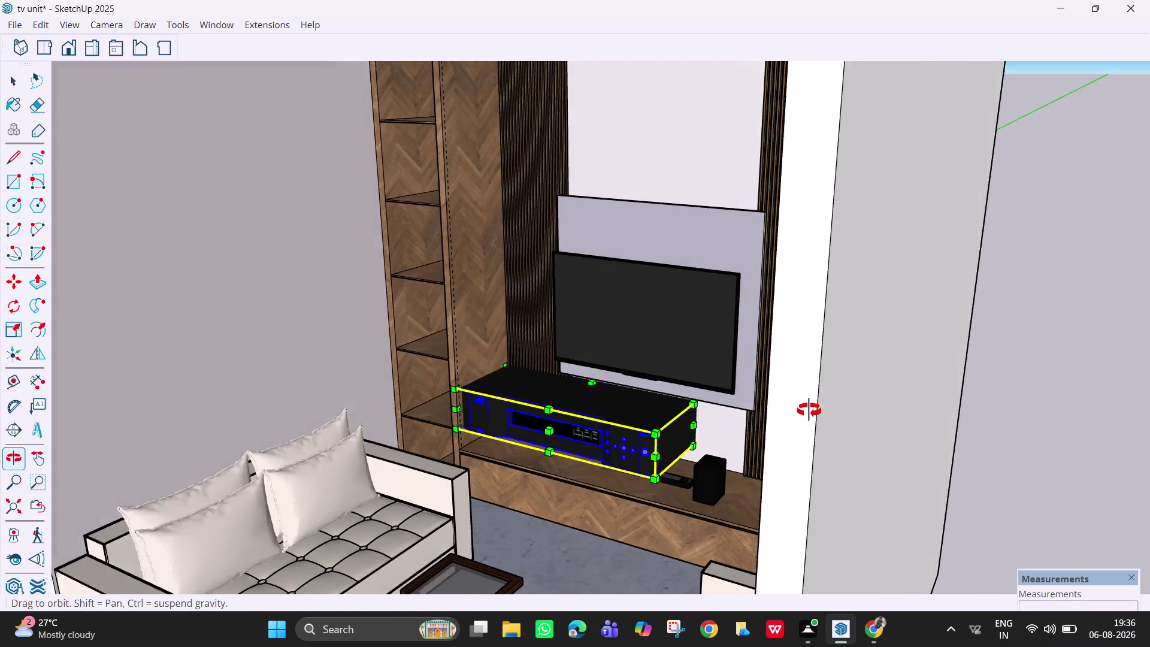
middle_drag(807, 411, 843, 400)
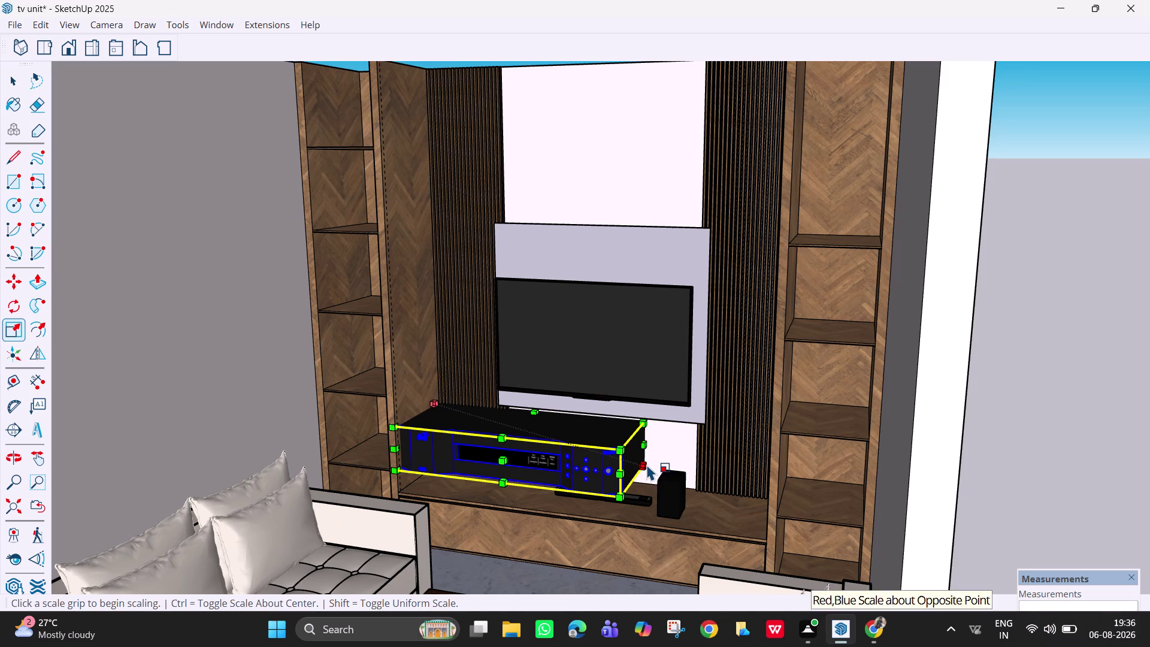
drag(647, 464, 563, 439)
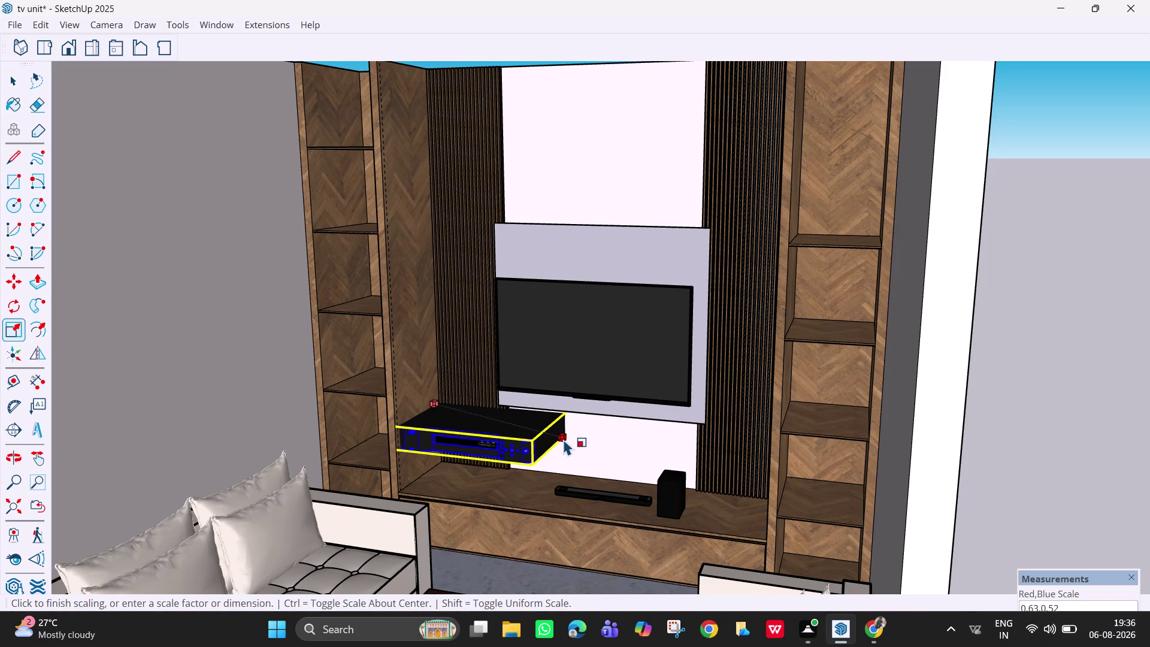
drag(563, 439, 584, 451)
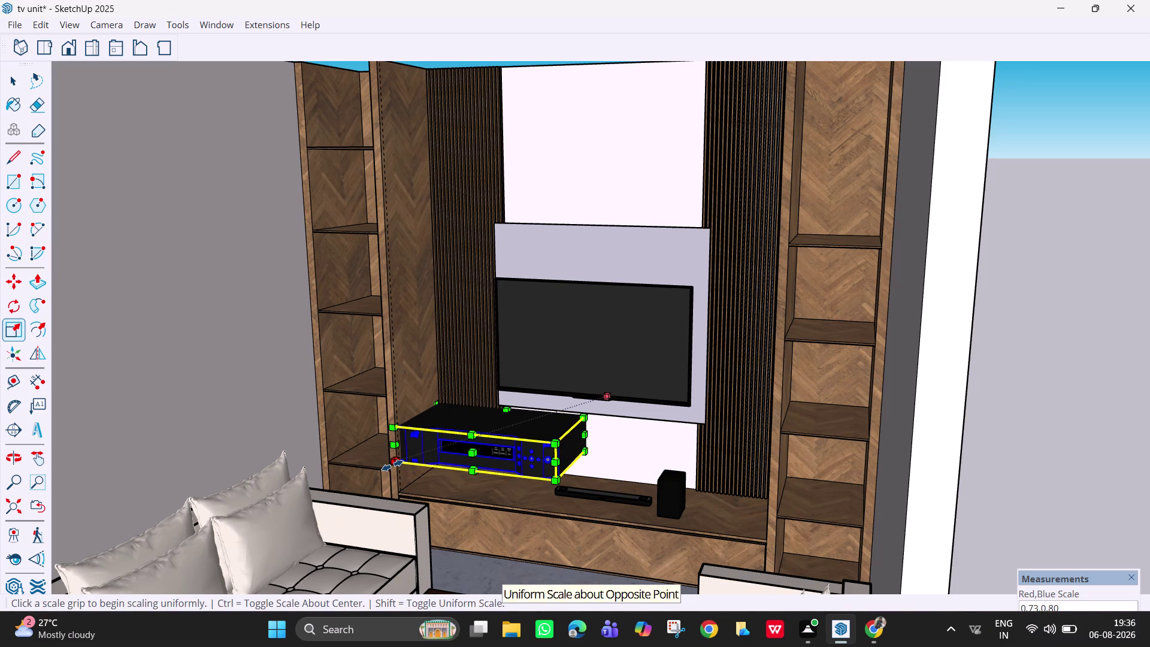
drag(393, 465, 454, 456)
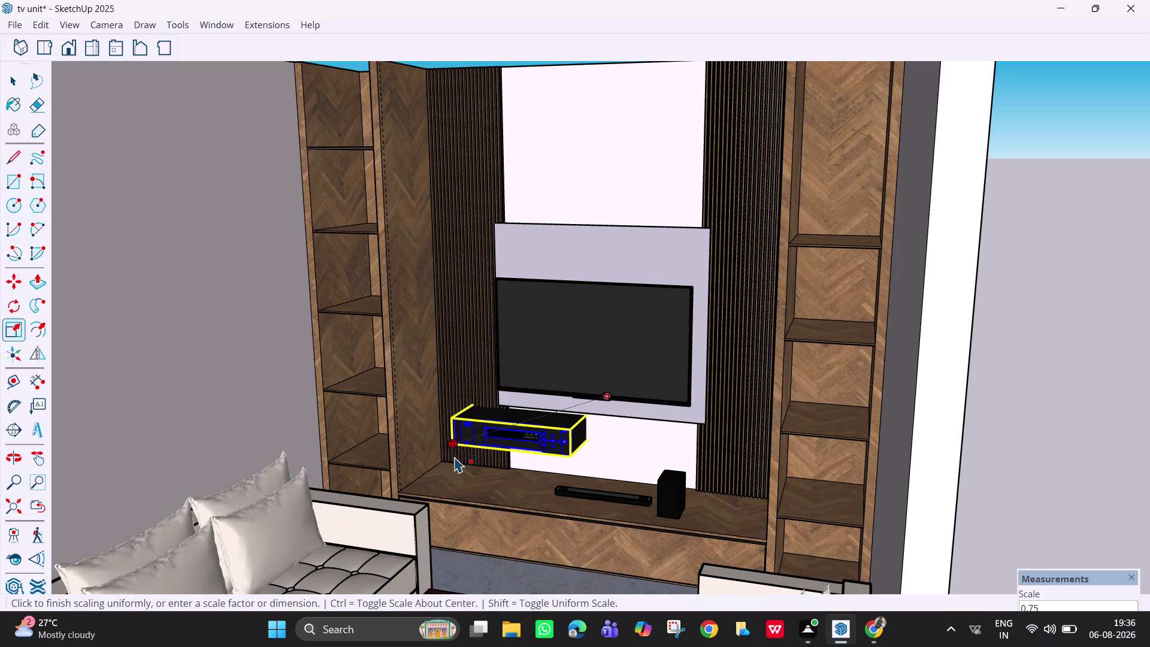
key(space)
Move the set-top box onto the TV unit shelf and shrink it to suit the shelf.
key(m)
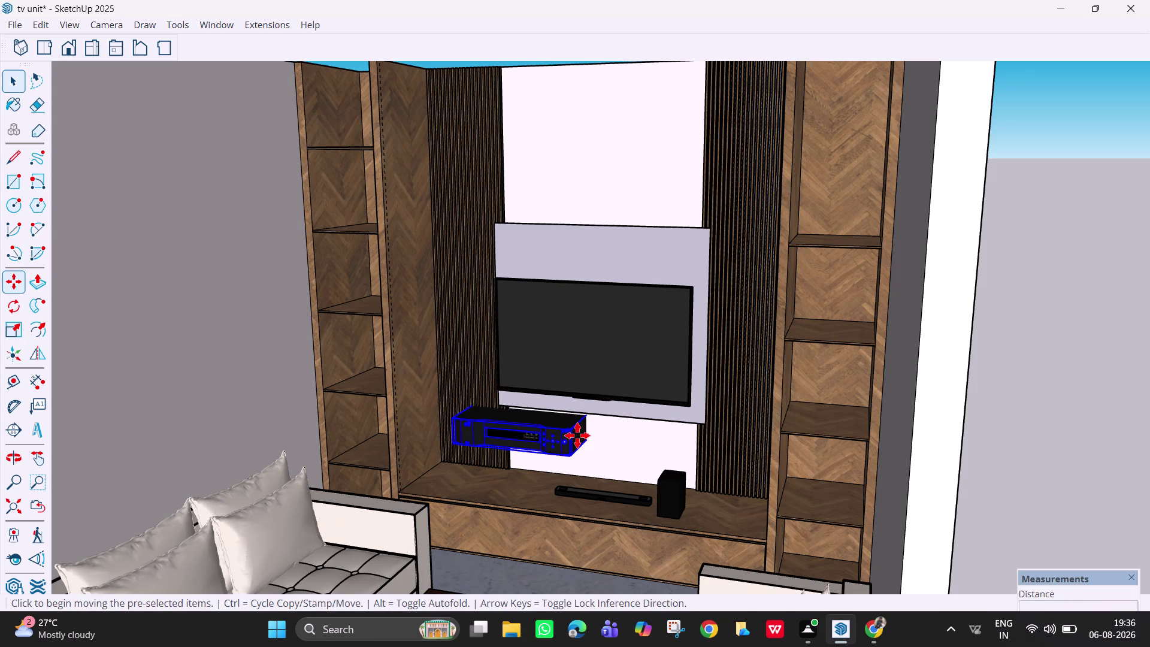
click(572, 430)
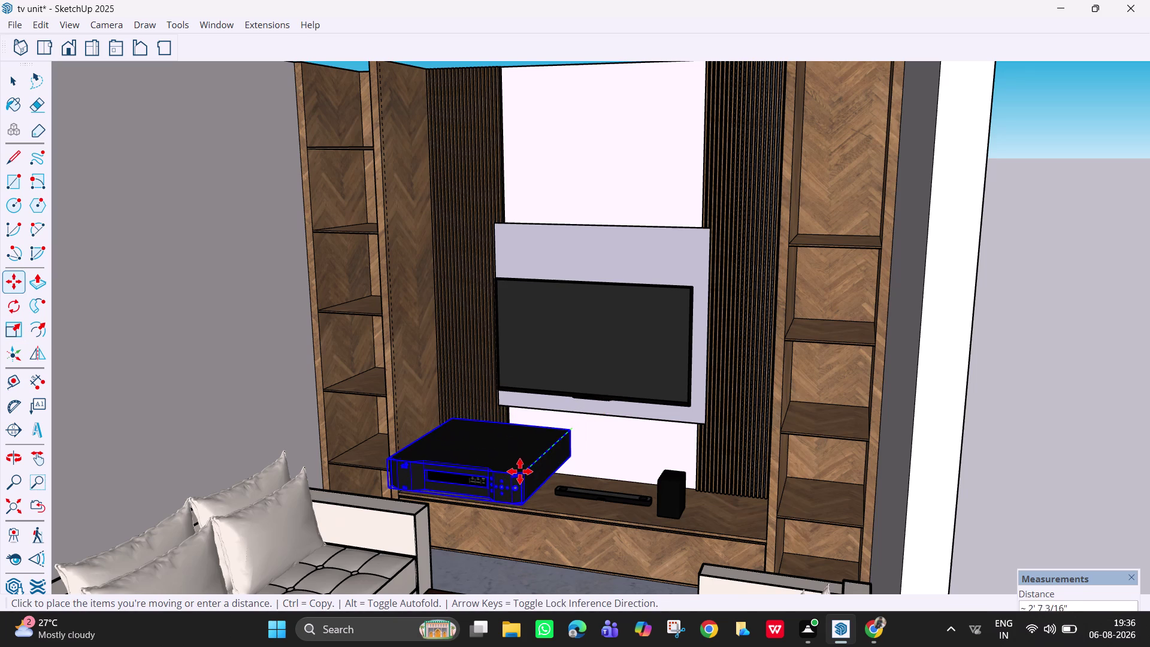
click(516, 474)
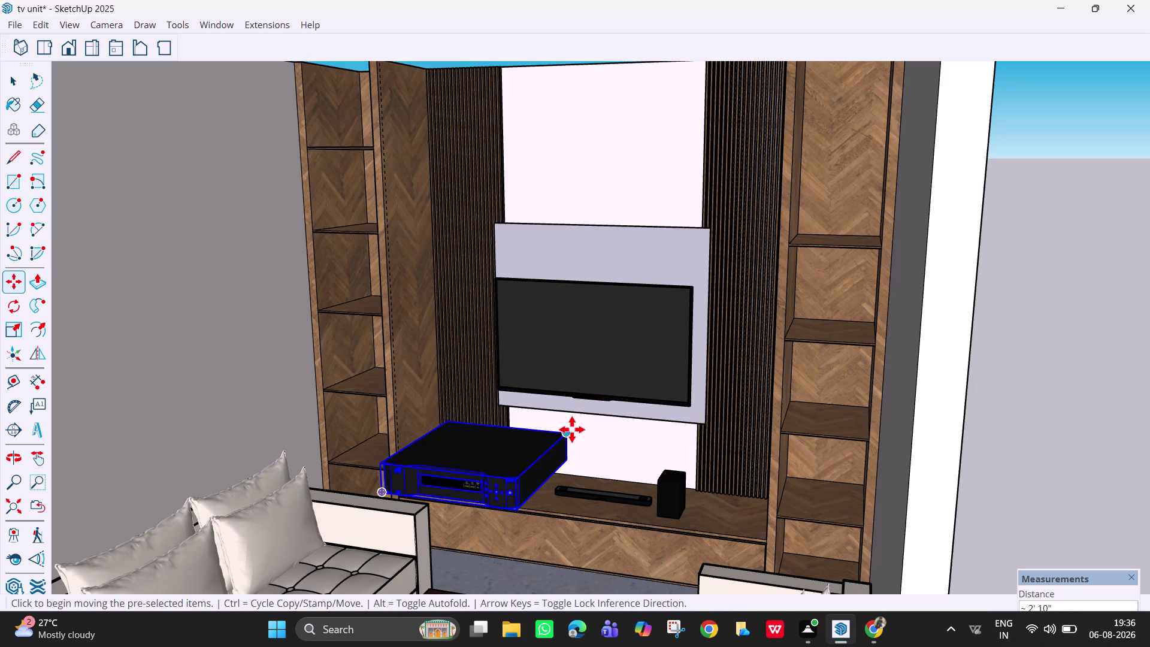
click(570, 430)
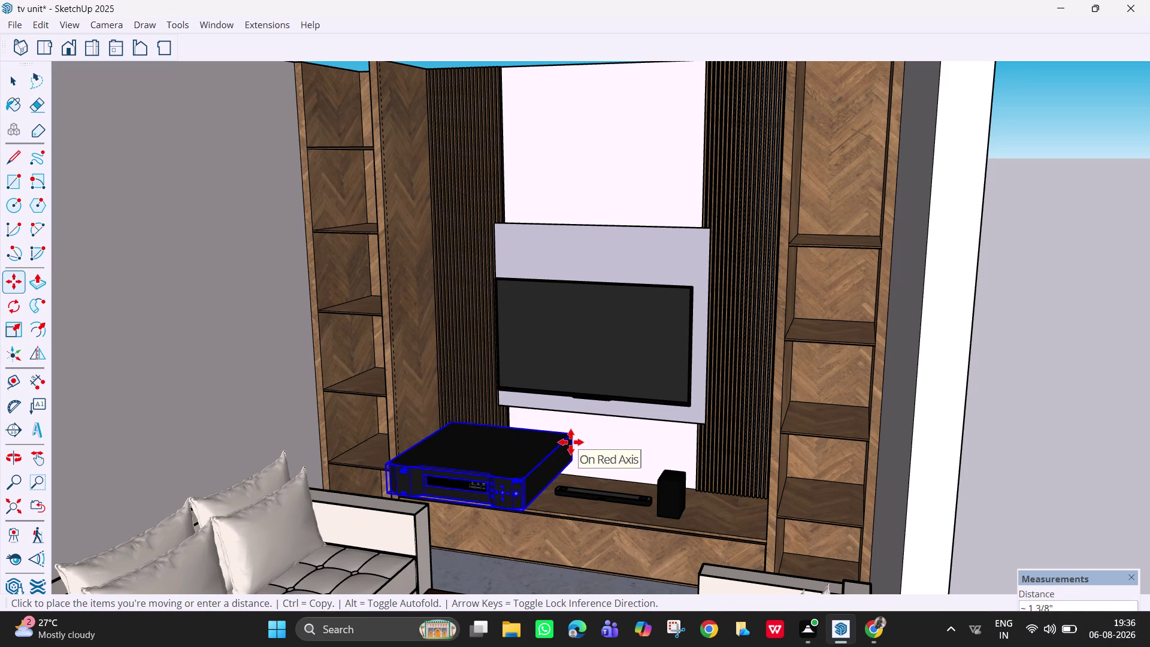
key(s)
drag(570, 432, 514, 455)
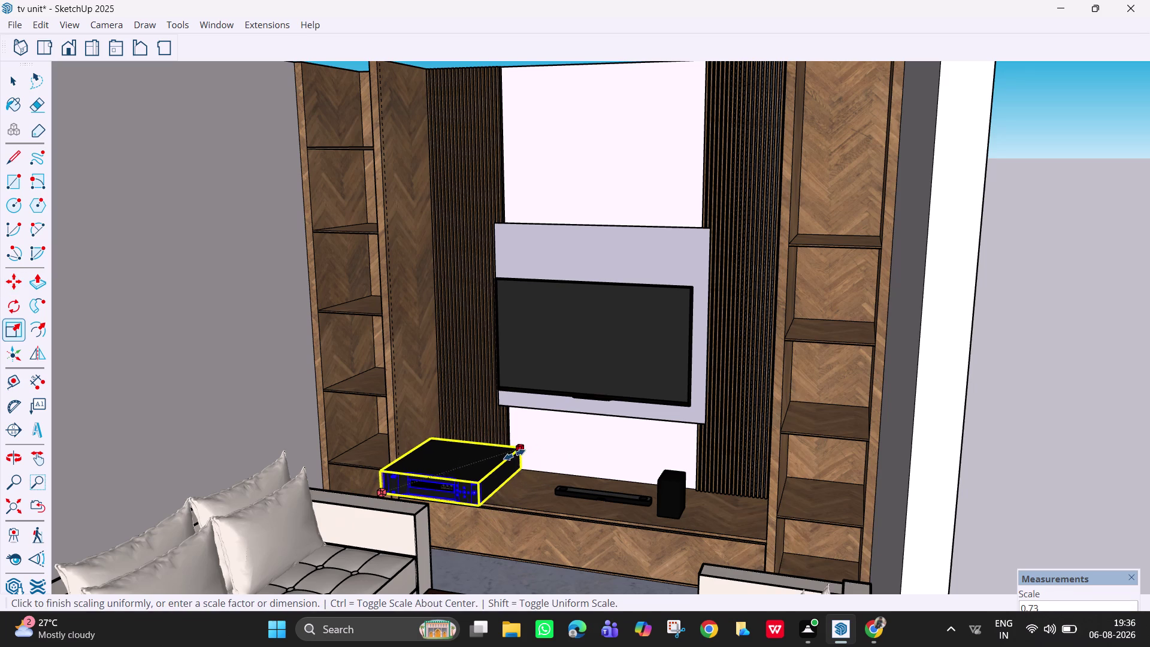
drag(515, 455, 488, 459)
key(space)
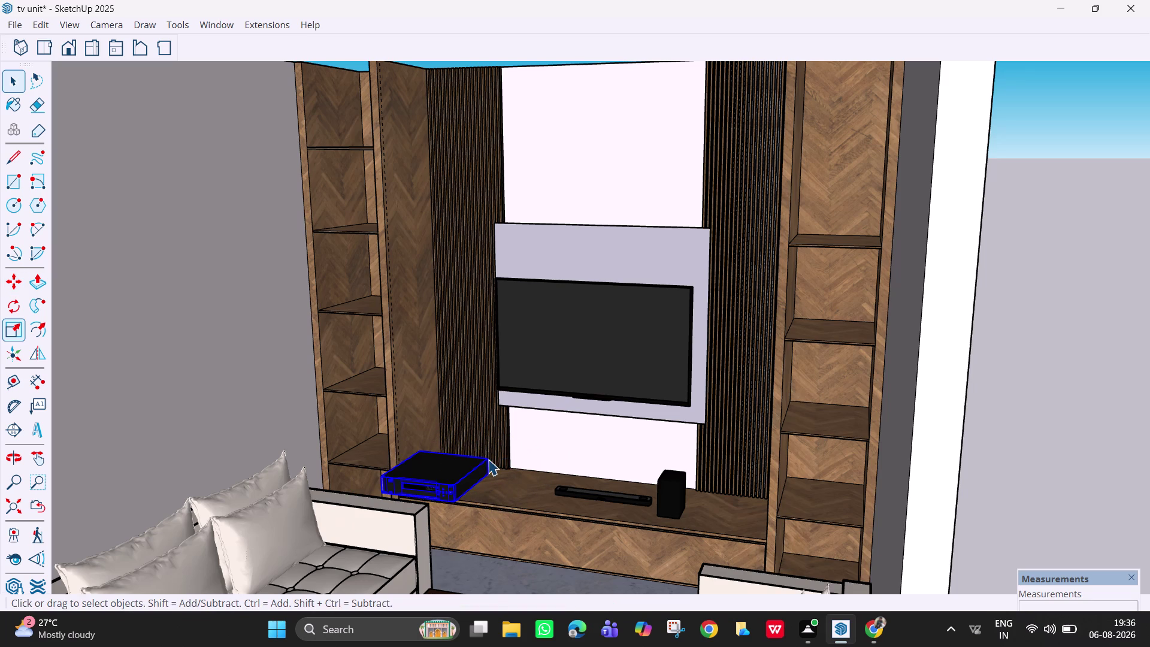
Reposition the set-top box to the left of the sound bar.
key(m)
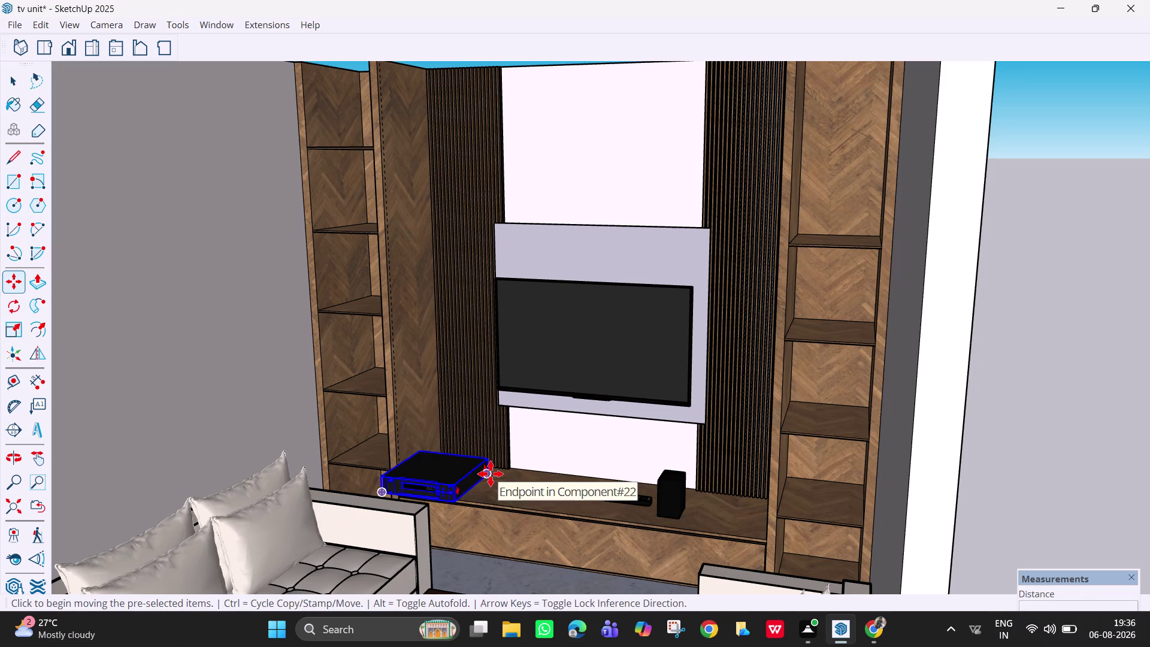
scroll(up, 3)
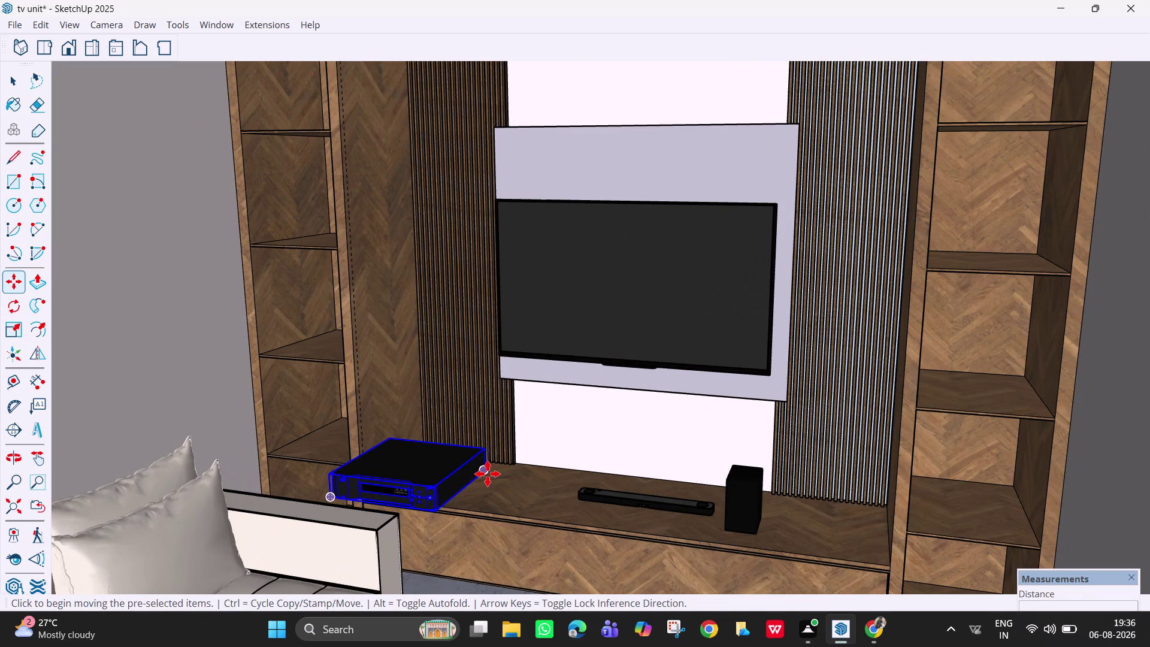
scroll(up, 3)
click(490, 472)
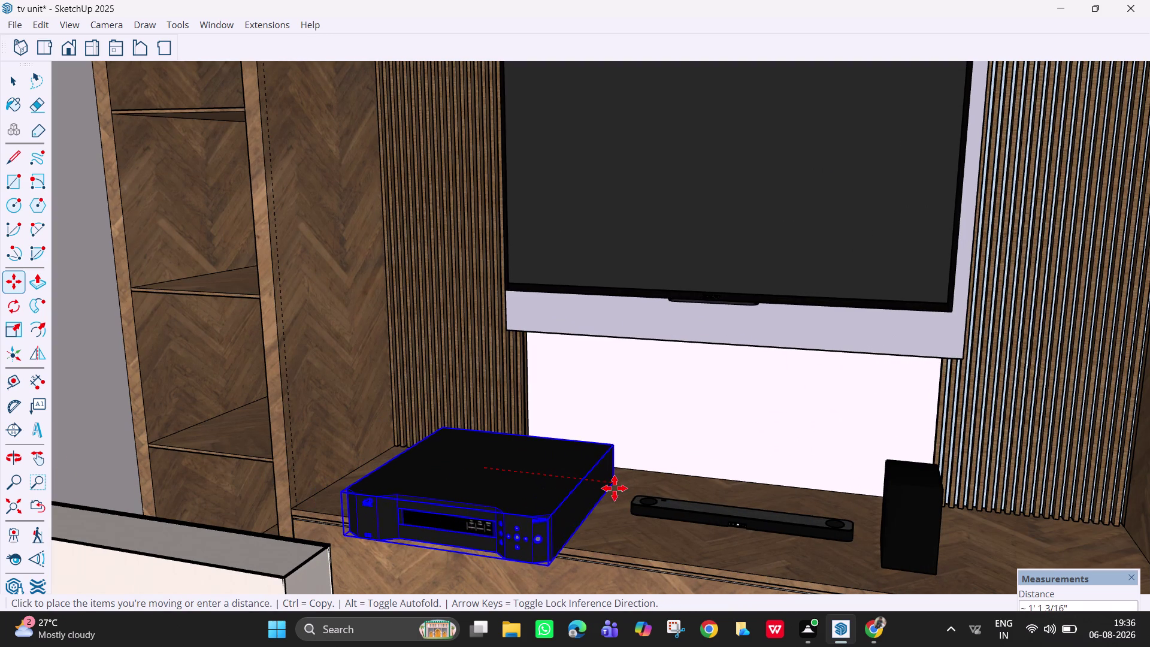
click(610, 487)
scroll(down, 3)
middle_drag(625, 474, 659, 464)
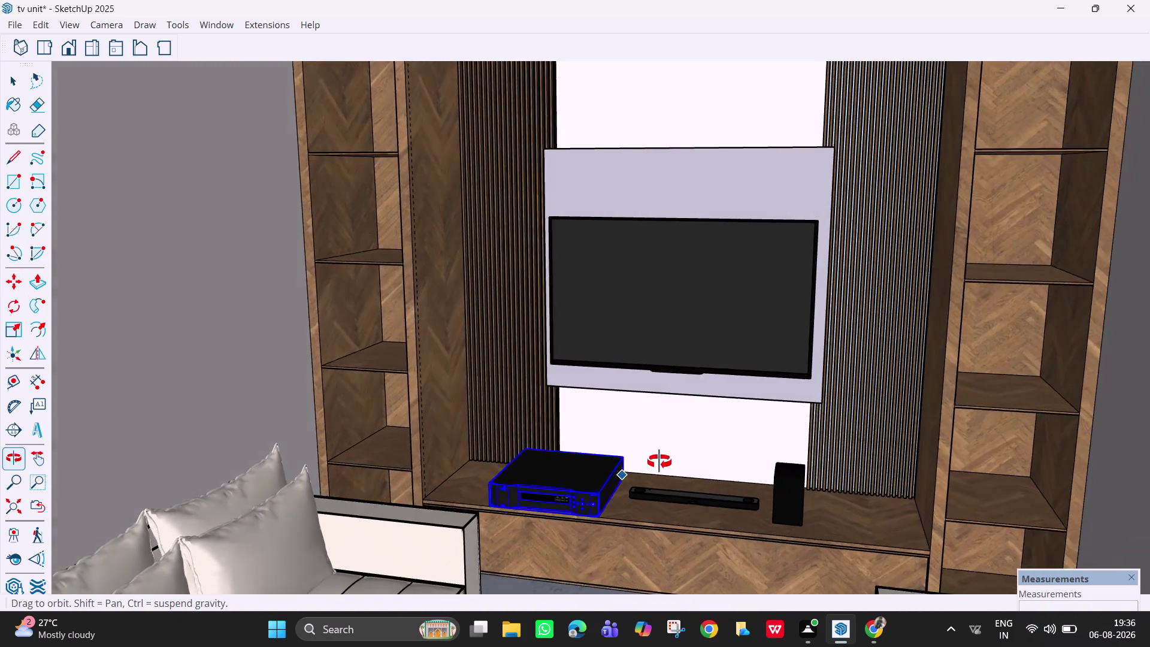
middle_drag(659, 463, 746, 436)
key(space)
Fine-tune the set-top box's spot on the shelf and check it from close up.
middle_drag(658, 435, 824, 403)
scroll(up, 3)
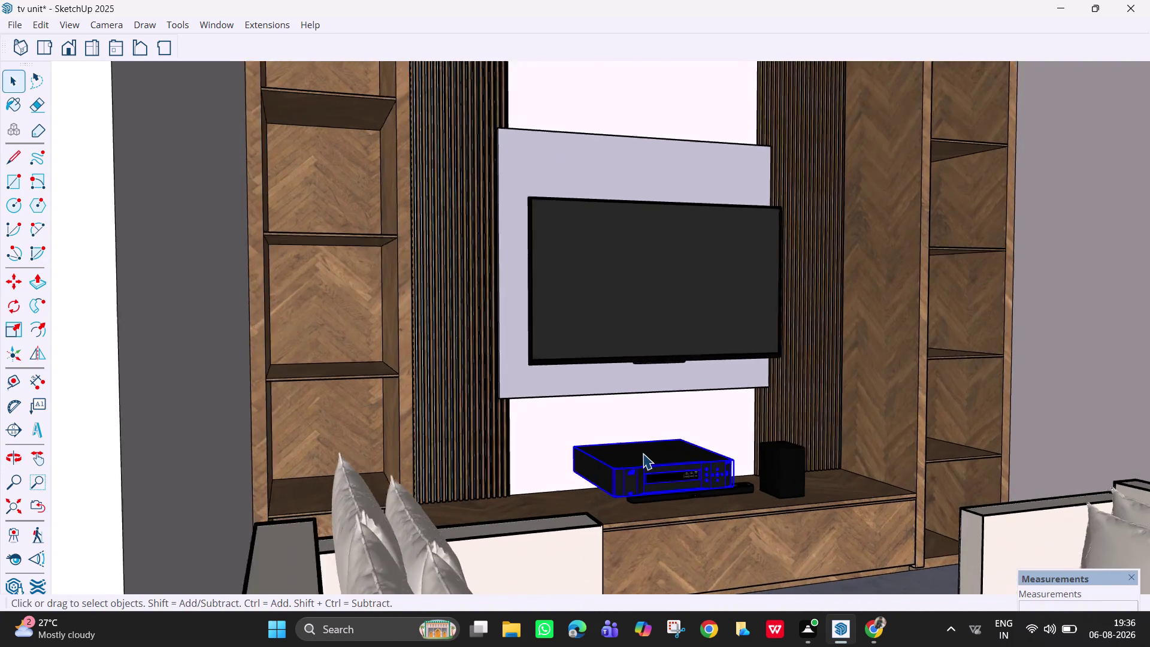
scroll(up, 3)
middle_drag(642, 454, 626, 454)
scroll(up, 3)
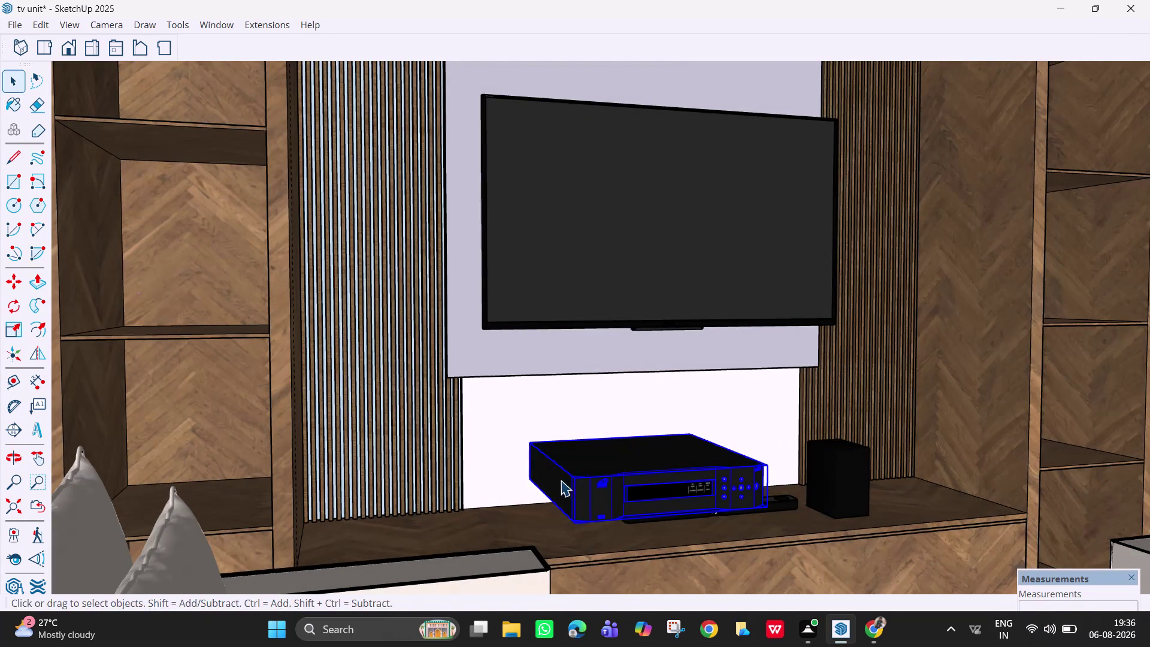
middle_drag(560, 480, 571, 504)
key(m)
click(536, 495)
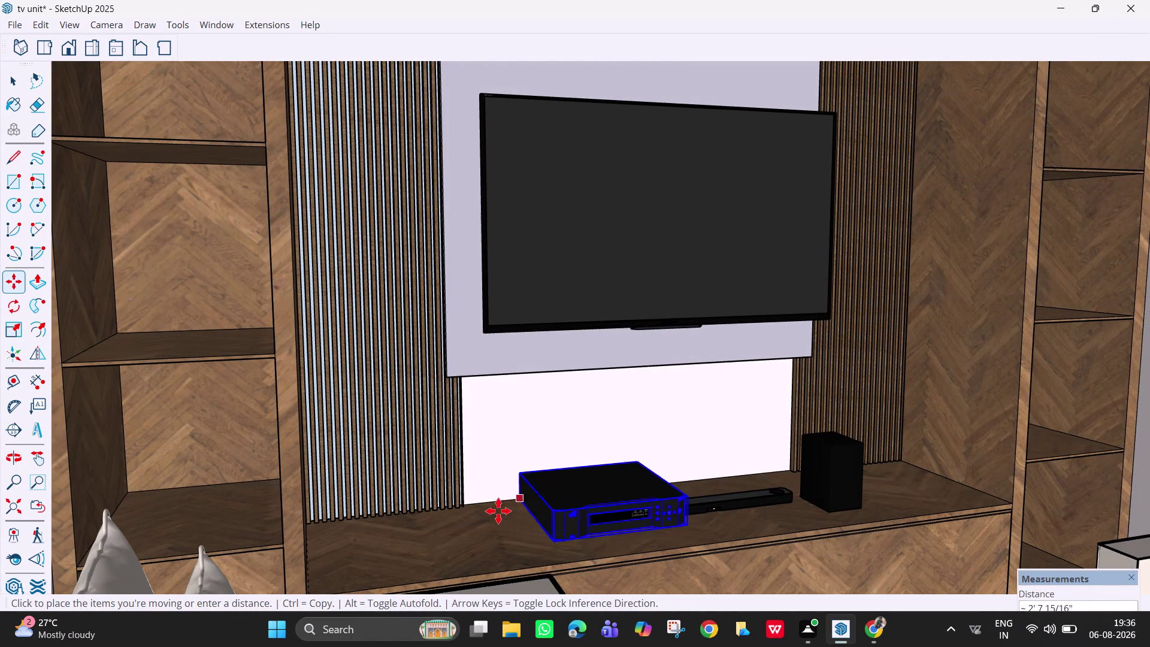
click(450, 517)
scroll(up, 3)
middle_drag(593, 464, 423, 407)
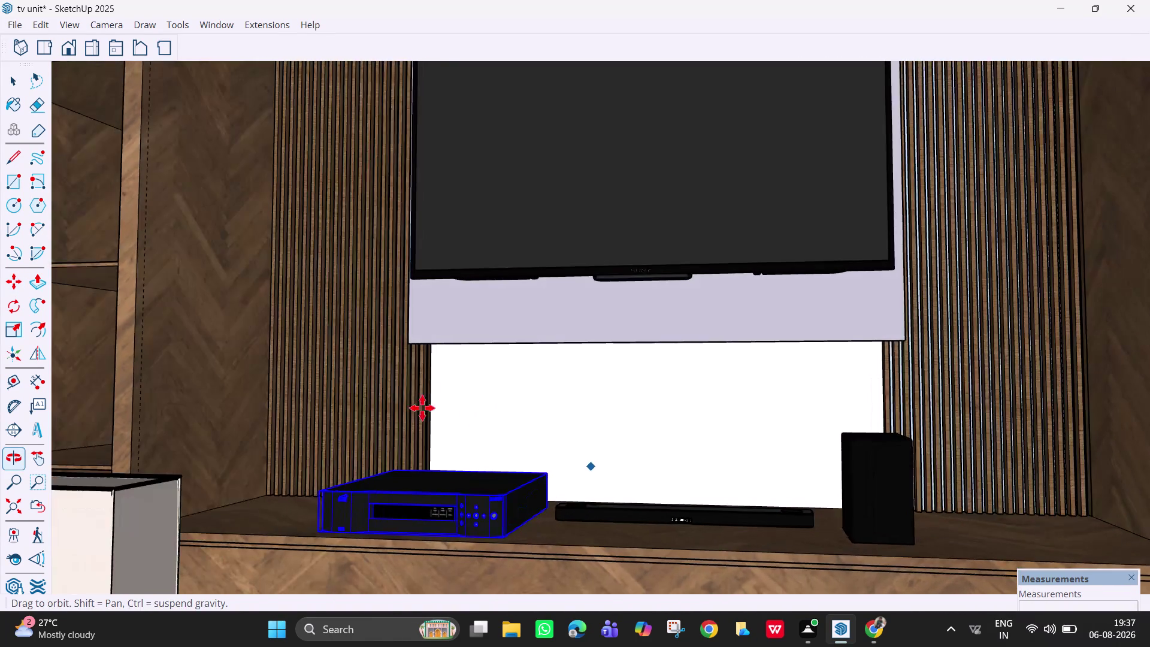
middle_drag(550, 430, 517, 556)
key(space)
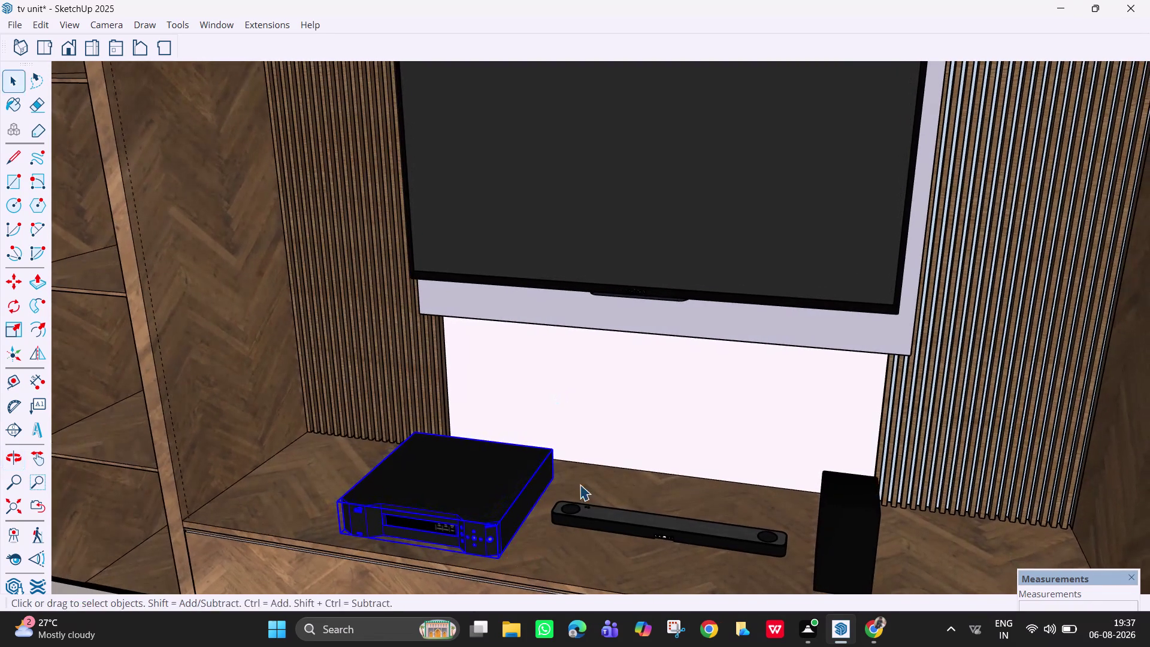
click(616, 476)
scroll(down, 3)
middle_drag(582, 463, 661, 558)
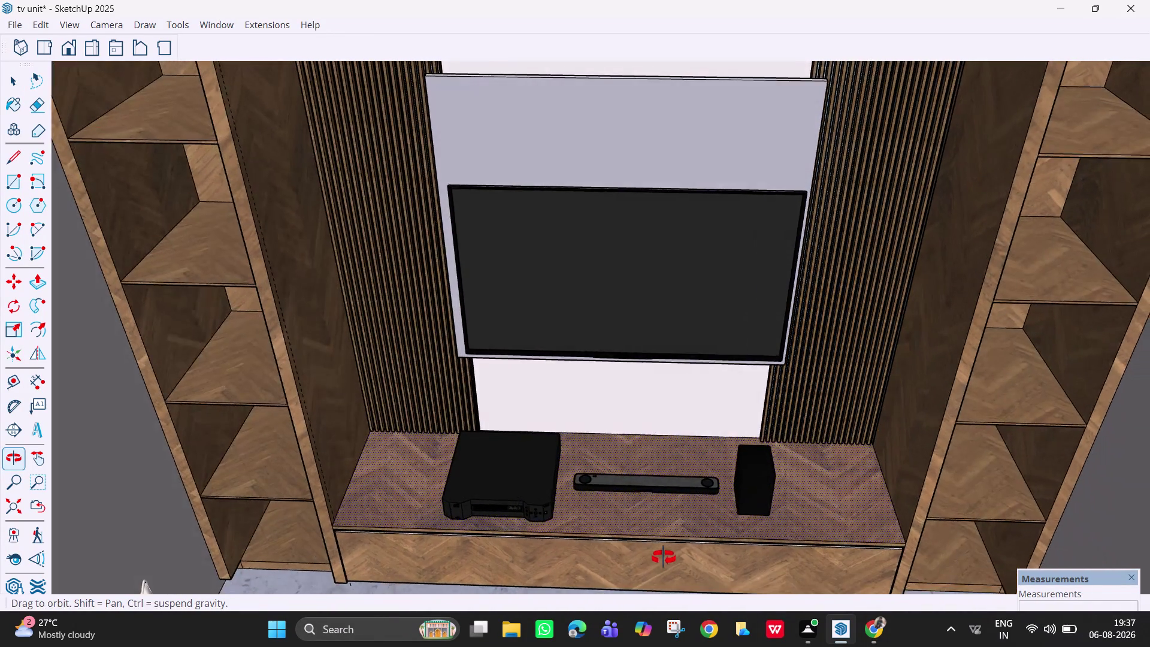
middle_drag(661, 558, 659, 305)
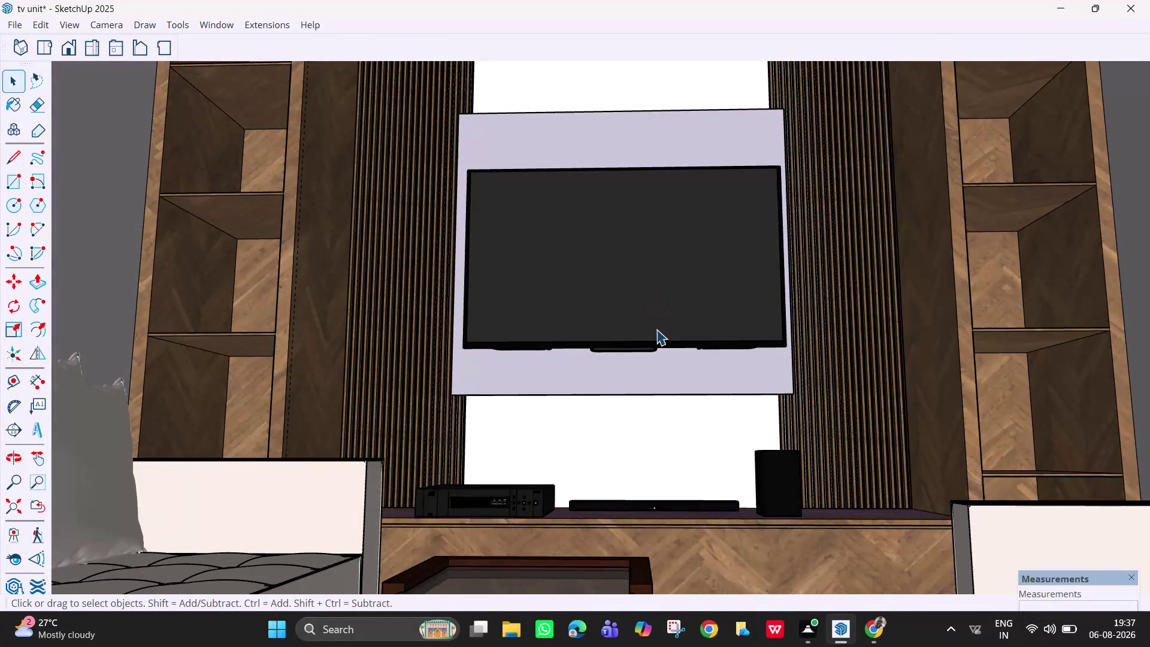
scroll(down, 3)
scroll(down, 3)
scroll(down, 3)
middle_drag(697, 341, 692, 400)
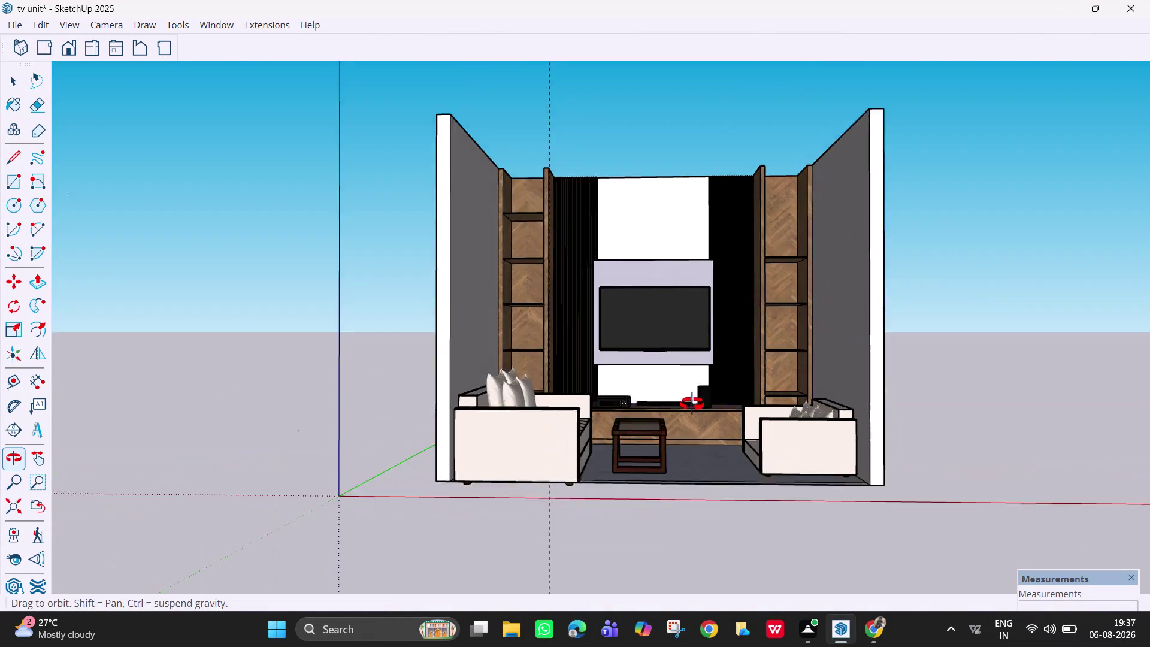
middle_drag(692, 400, 694, 443)
scroll(up, 3)
scroll(up, 3)
middle_drag(653, 313, 635, 312)
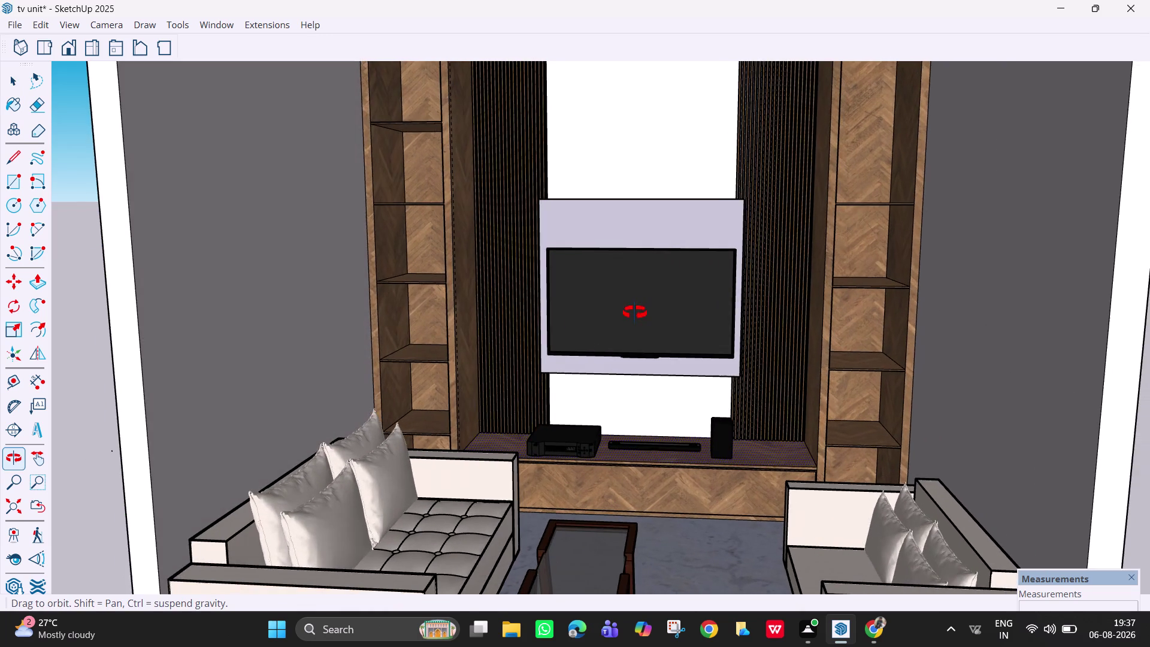
middle_drag(635, 313, 656, 320)
middle_click(655, 320)
click(637, 310)
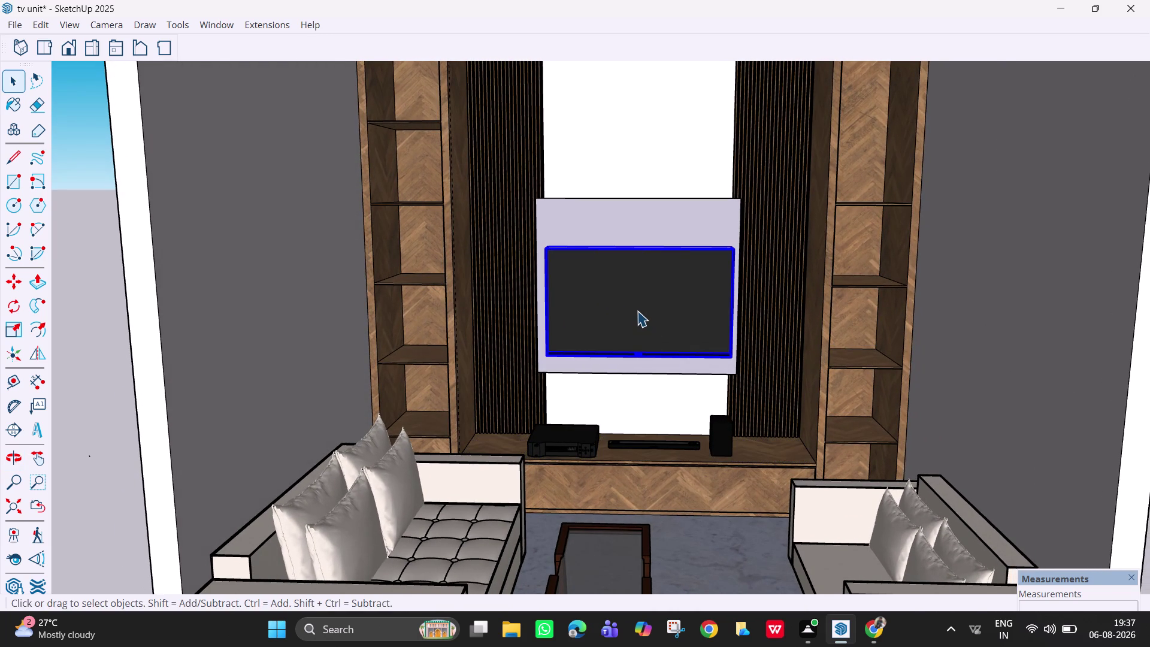
Nudge the wall-mounted television slightly sideways along the red axis.
key(m)
click(637, 311)
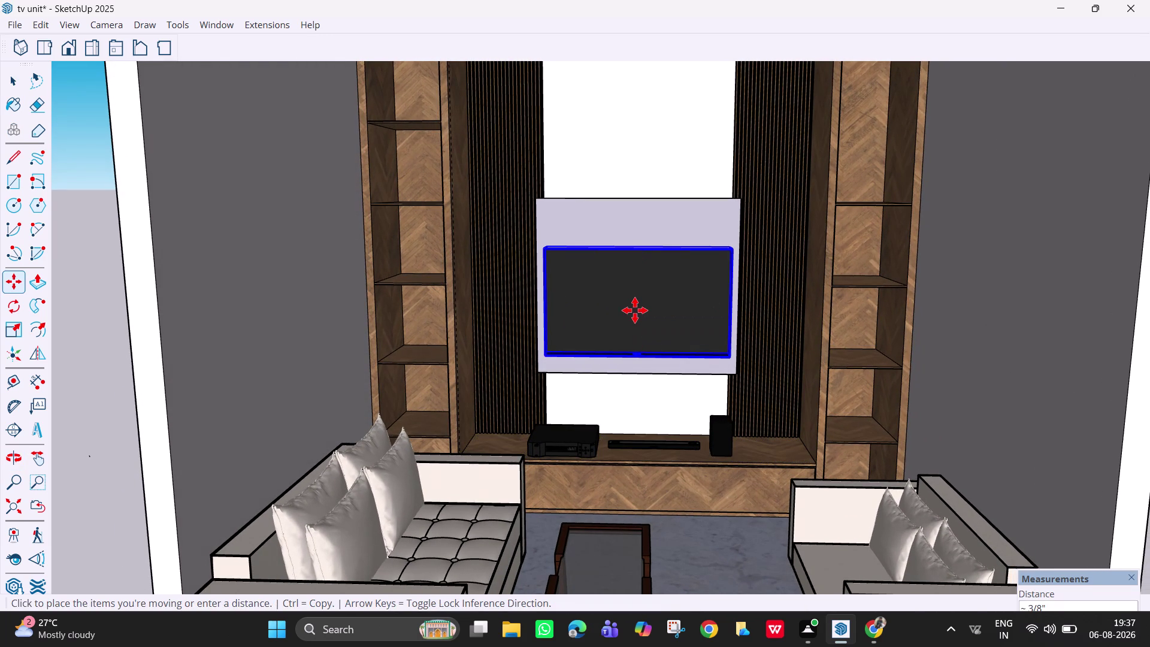
click(635, 311)
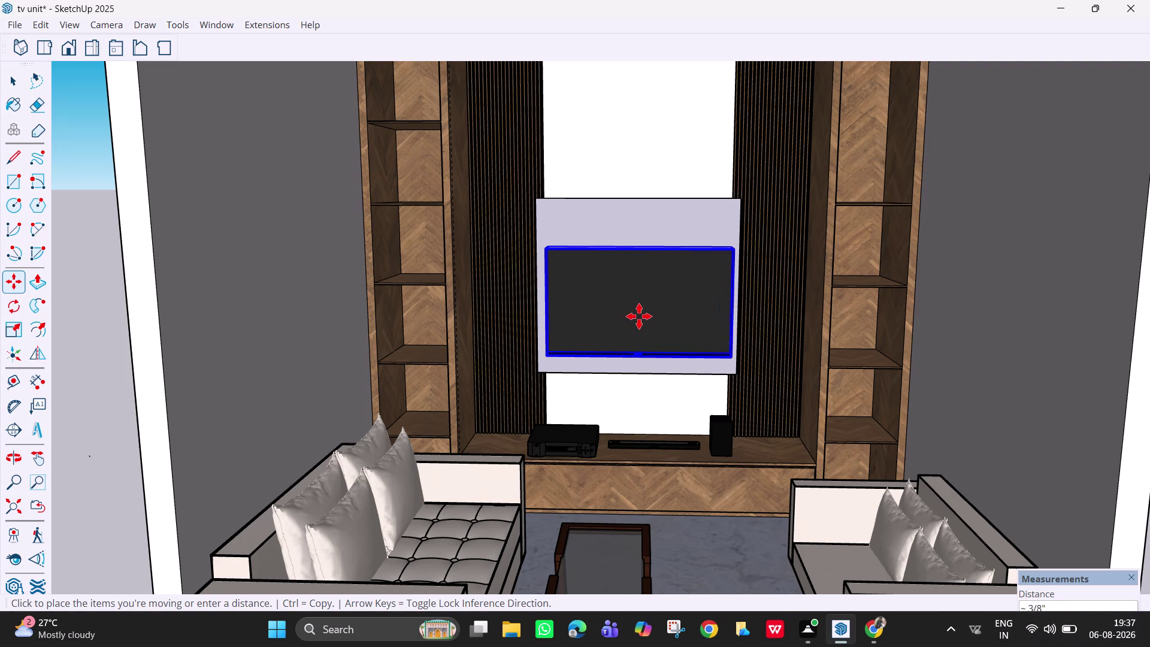
scroll(up, 3)
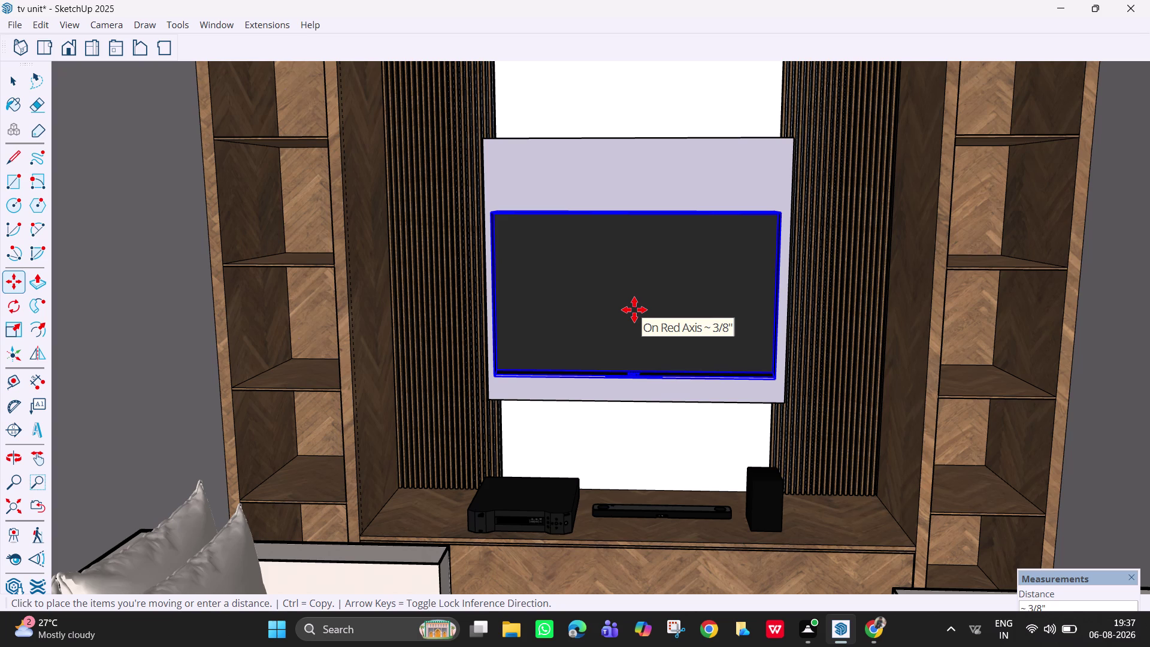
scroll(up, 3)
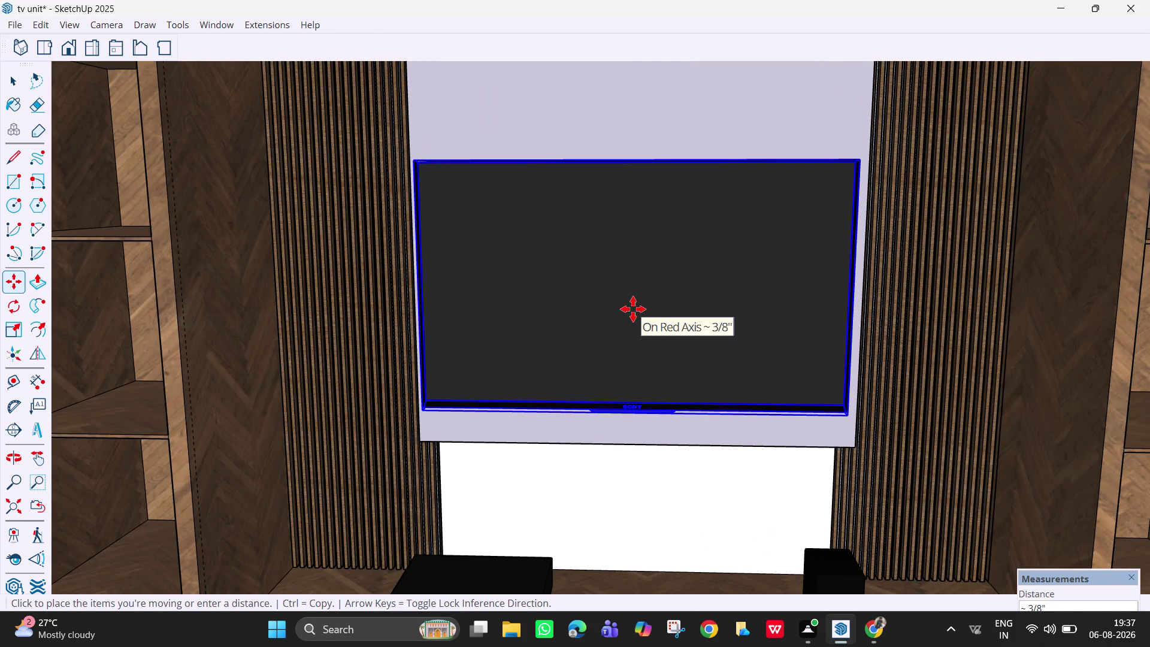
scroll(down, 3)
scroll(down, 3)
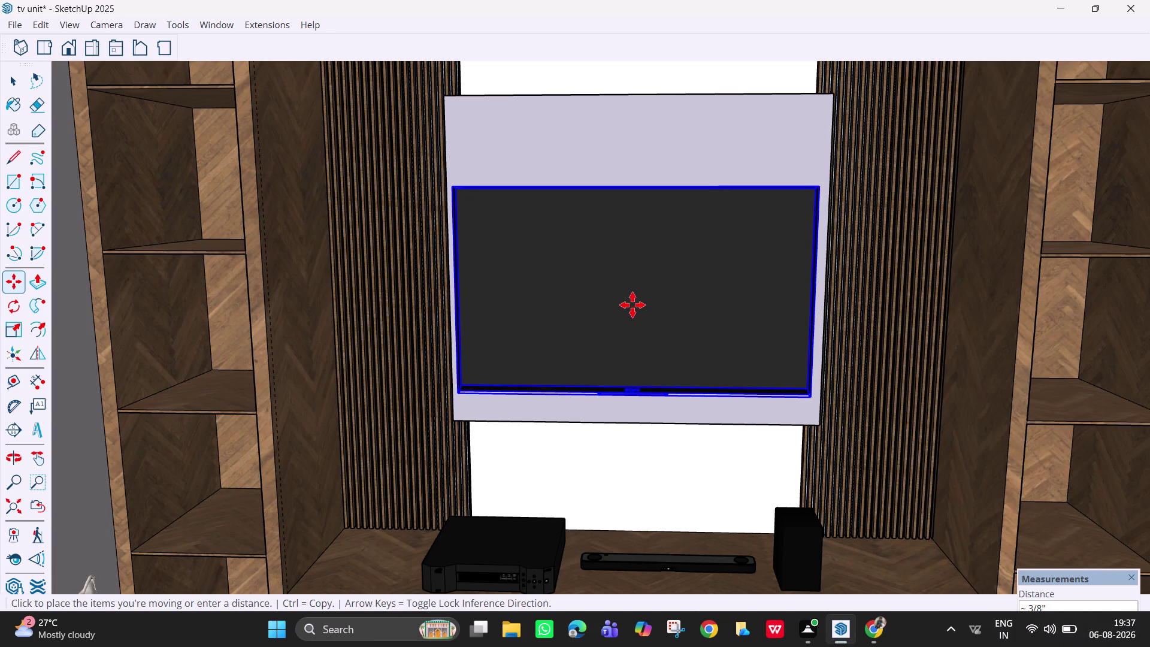
click(632, 305)
key(space)
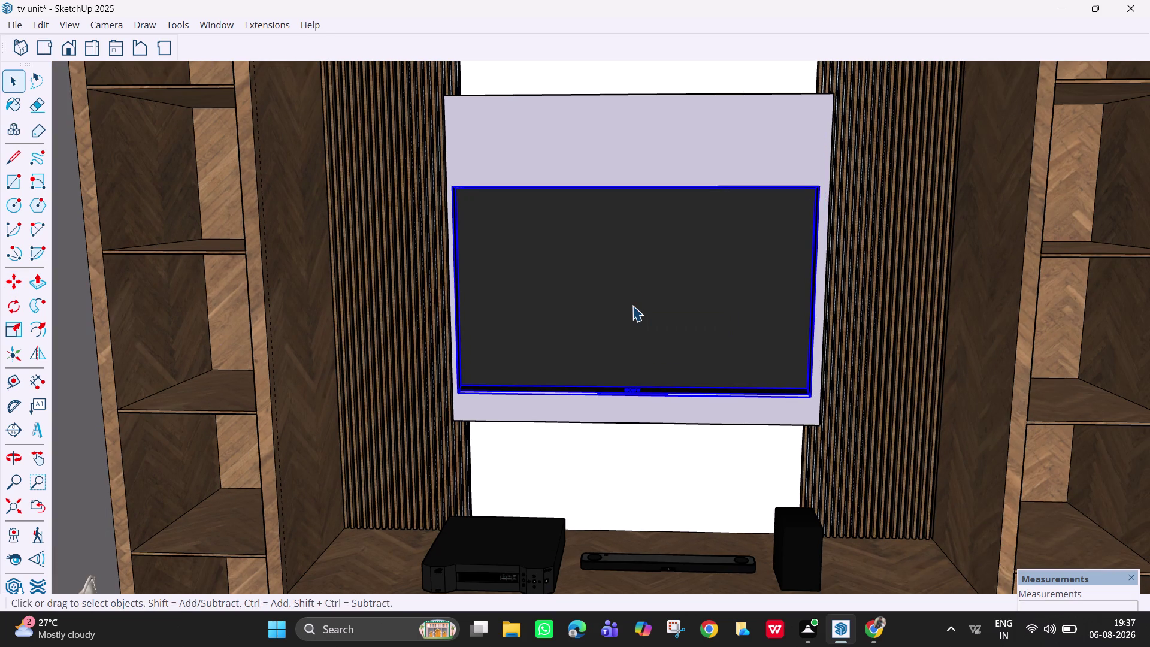
Scale the television down slightly from a corner grip, then orbit around to check it.
click(578, 348)
key(s)
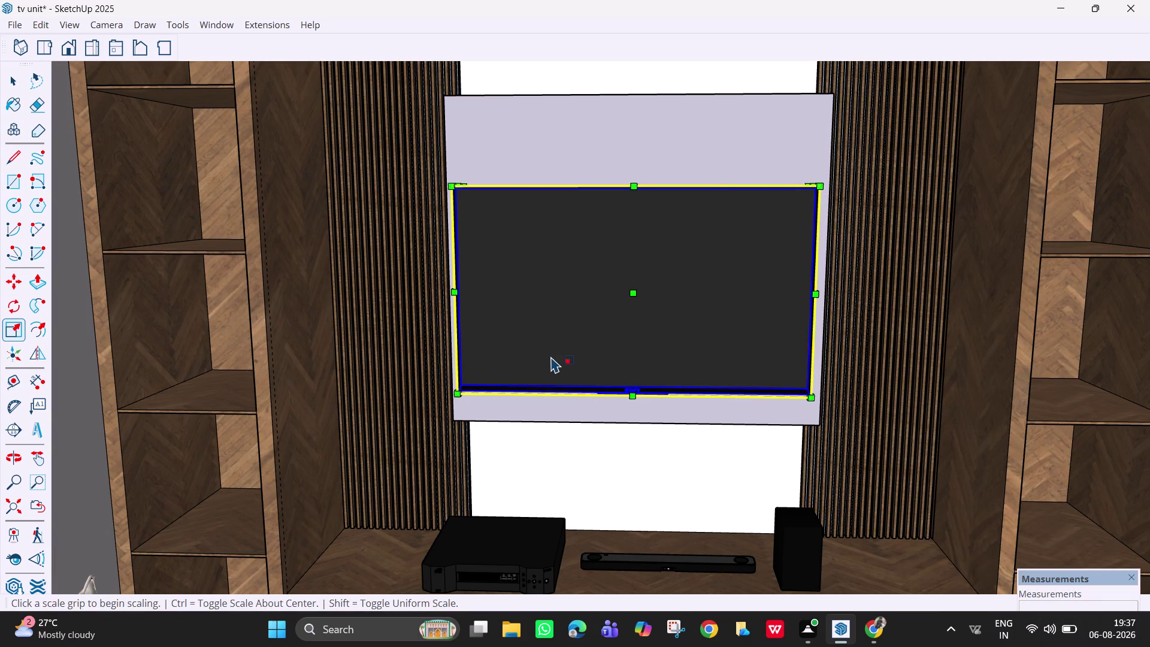
drag(457, 396, 464, 393)
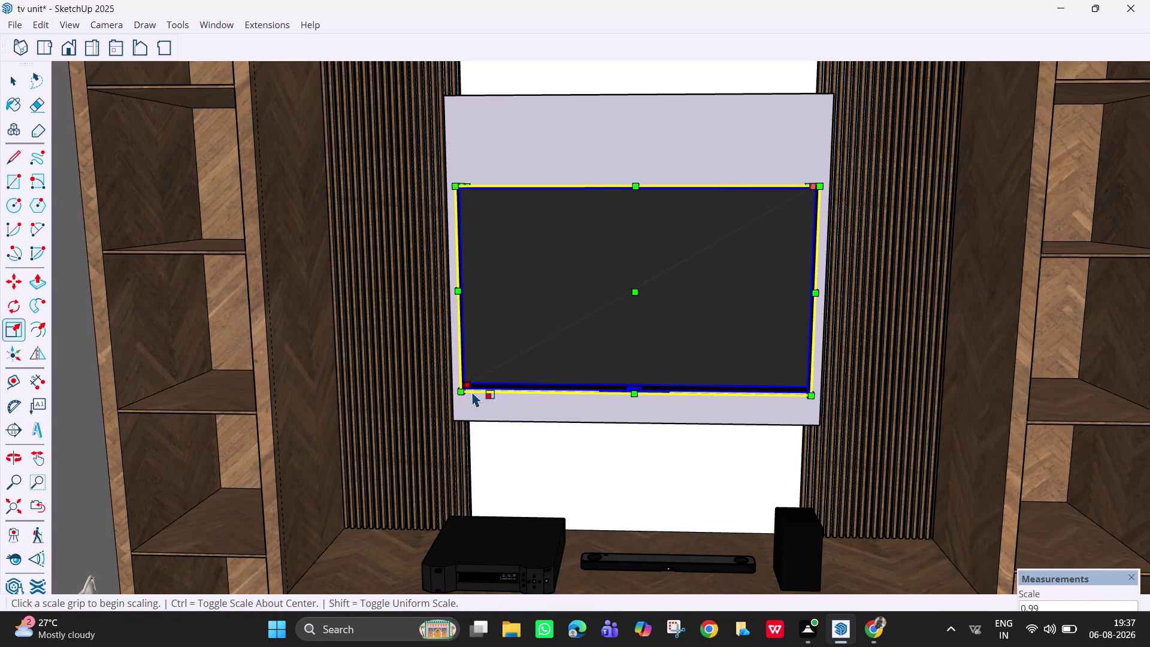
key(space)
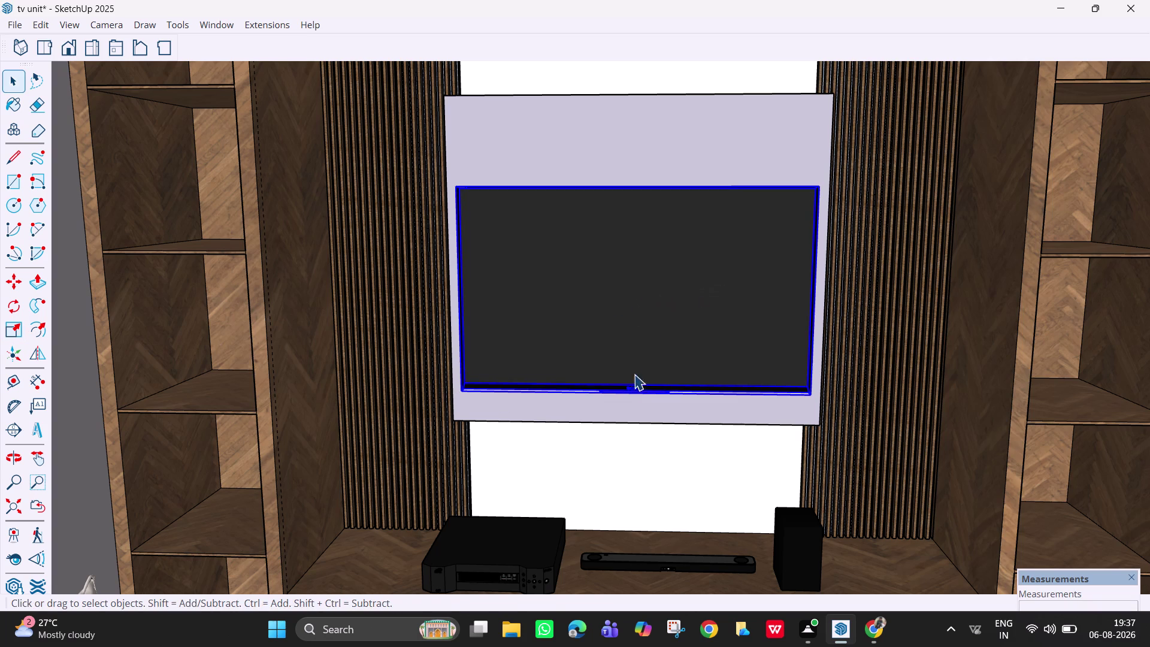
scroll(up, 3)
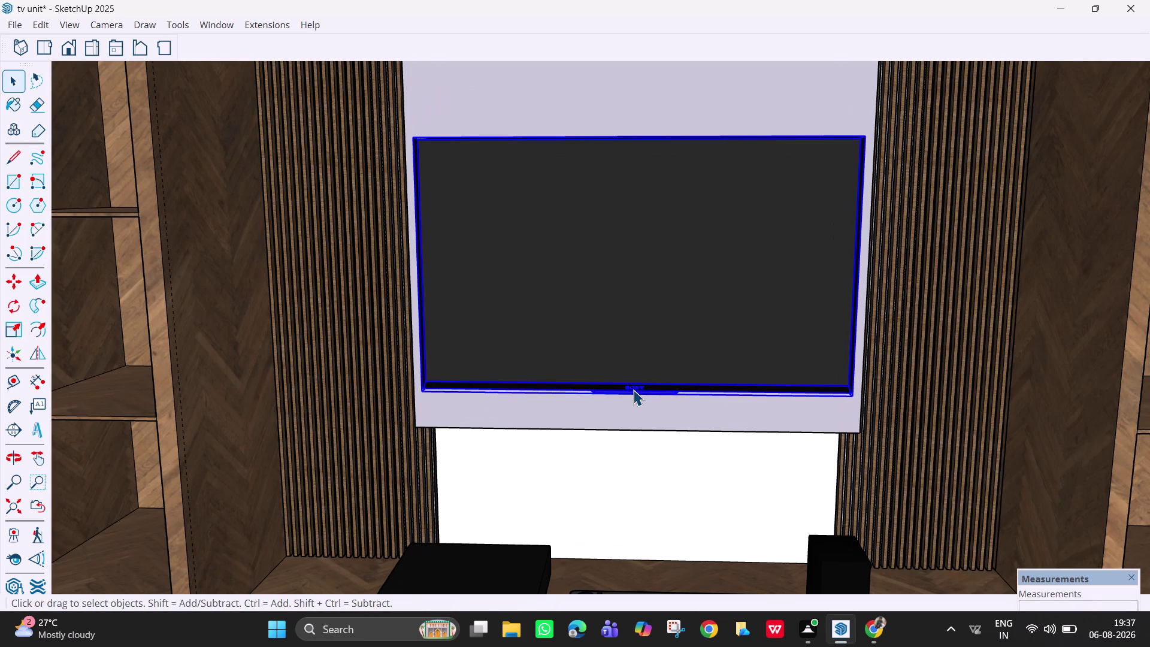
middle_drag(652, 343, 696, 331)
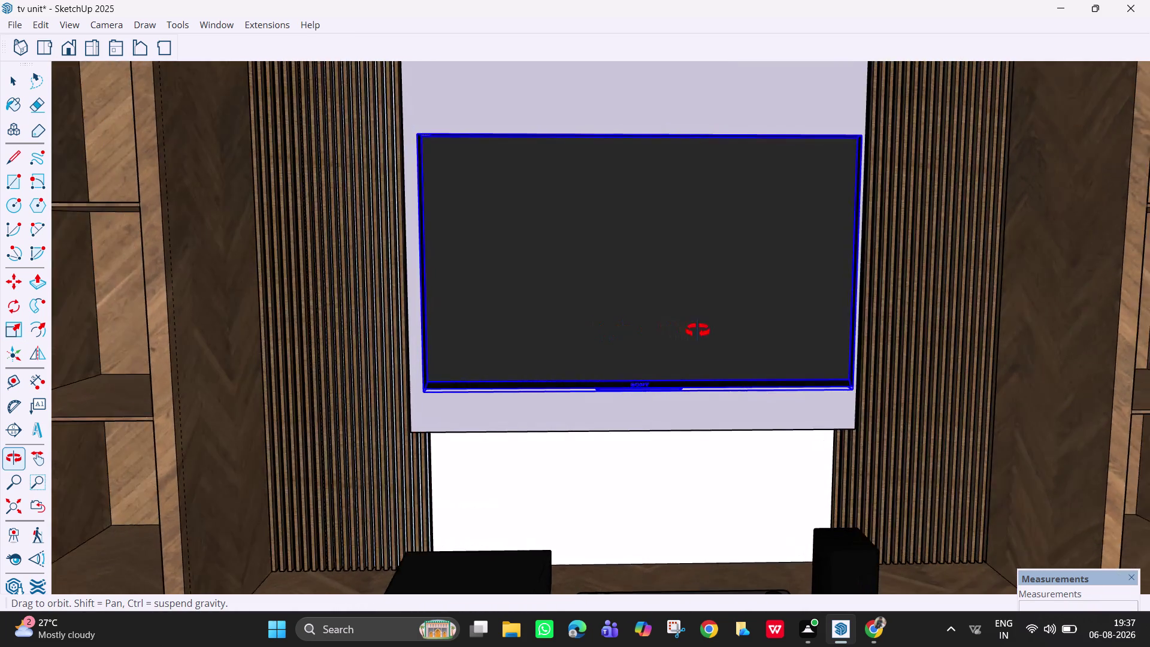
middle_drag(696, 331, 651, 329)
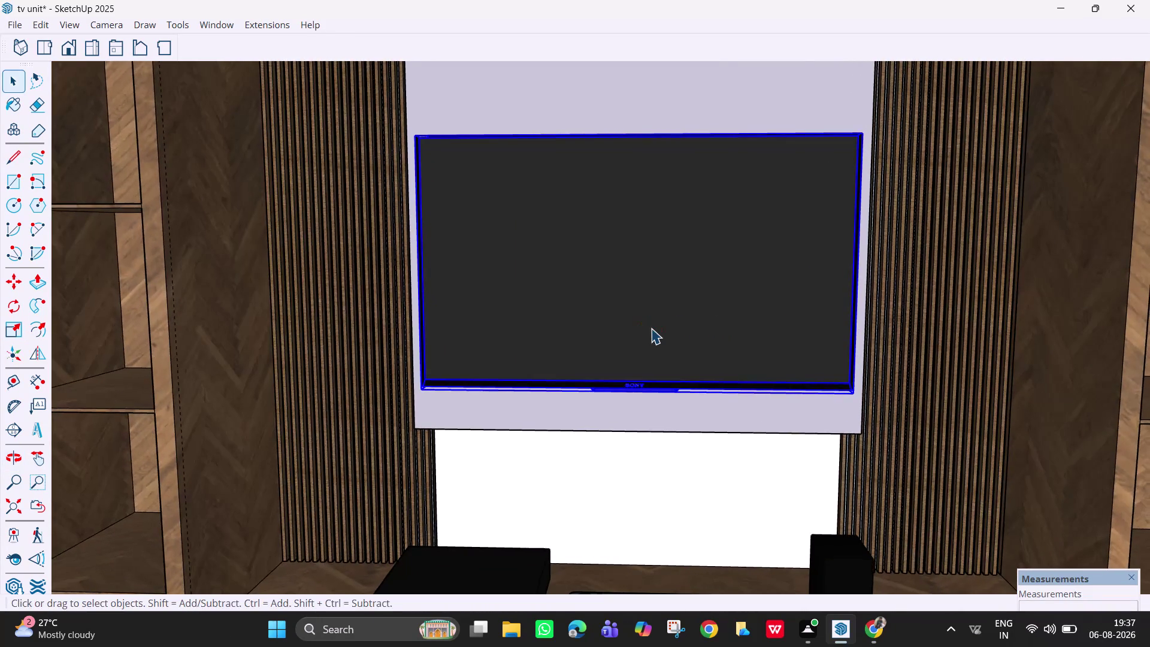
scroll(down, 3)
scroll(down, 3)
scroll(down, 3)
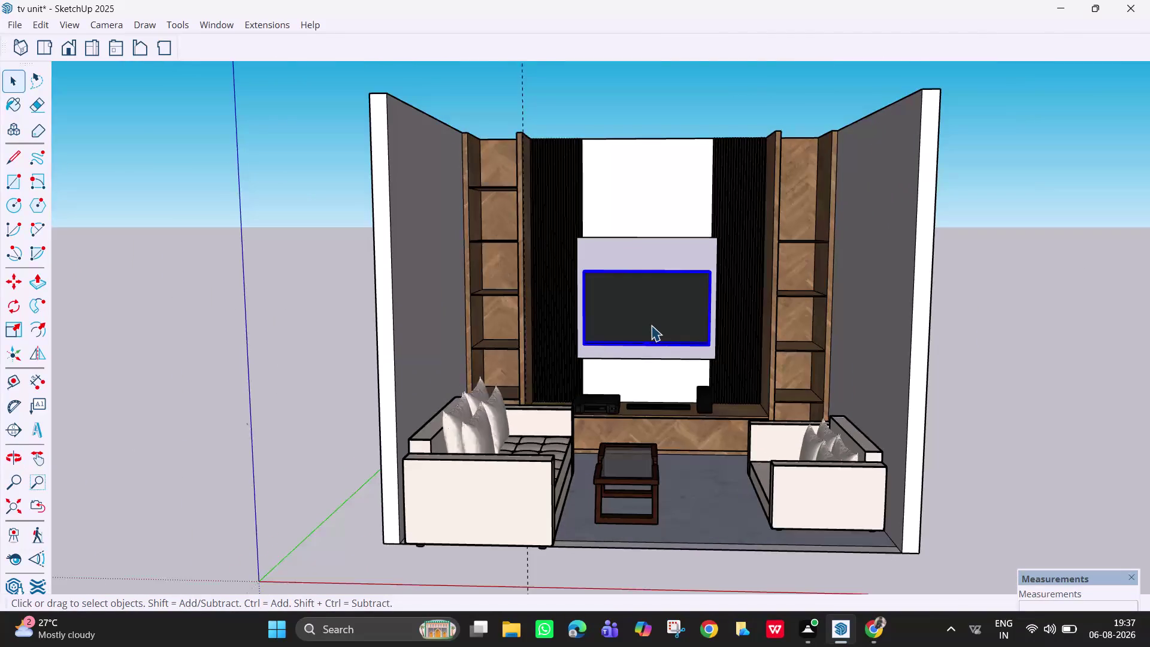
click(675, 369)
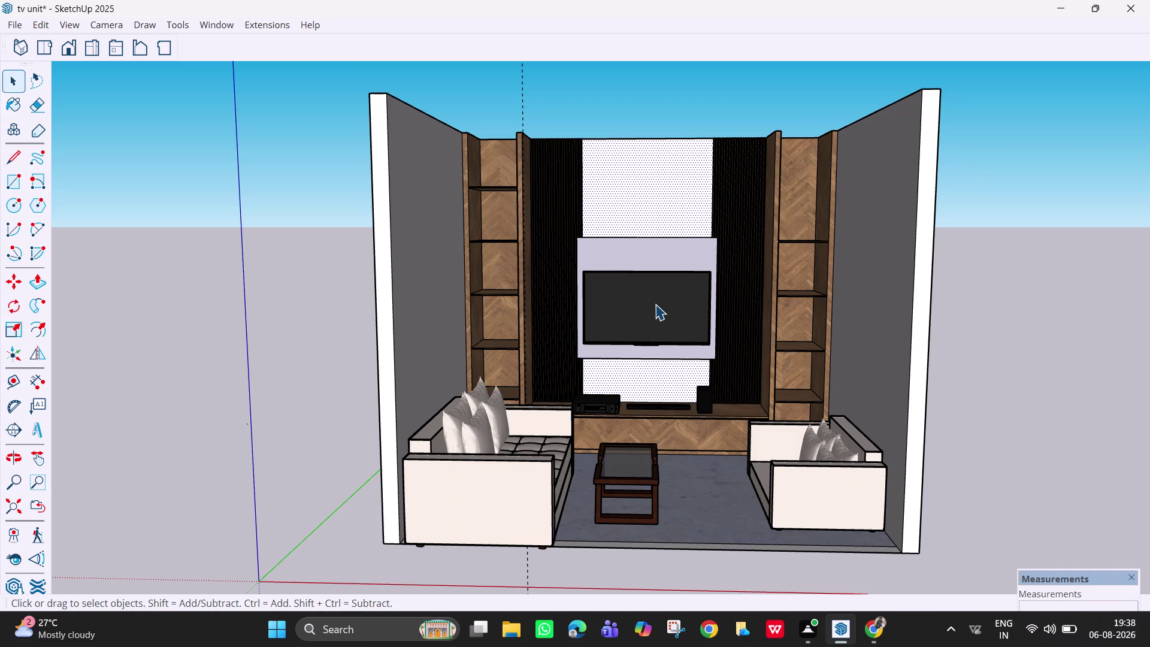
scroll(up, 3)
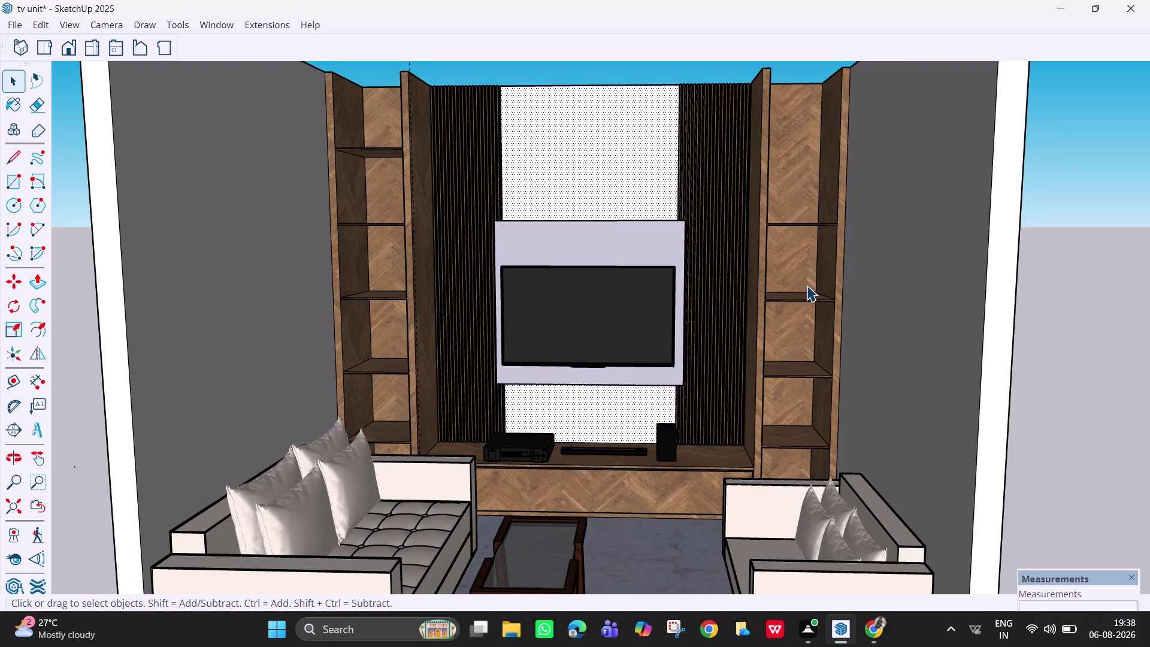